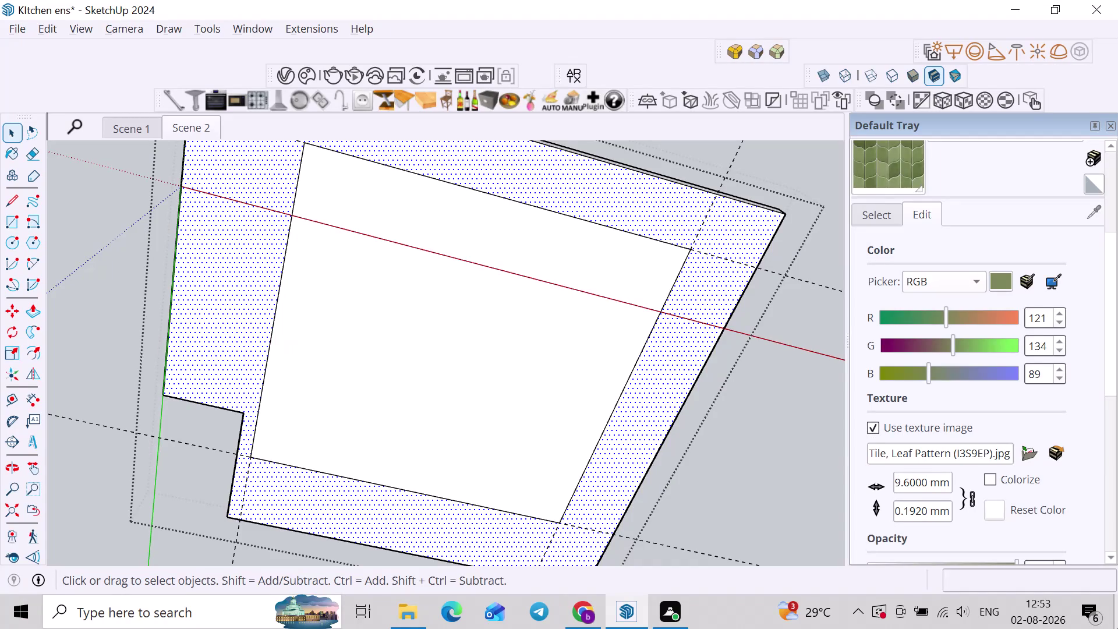
Switch to the saved kitchen view and hide the triangle pendant lamp.
scroll(down, 3)
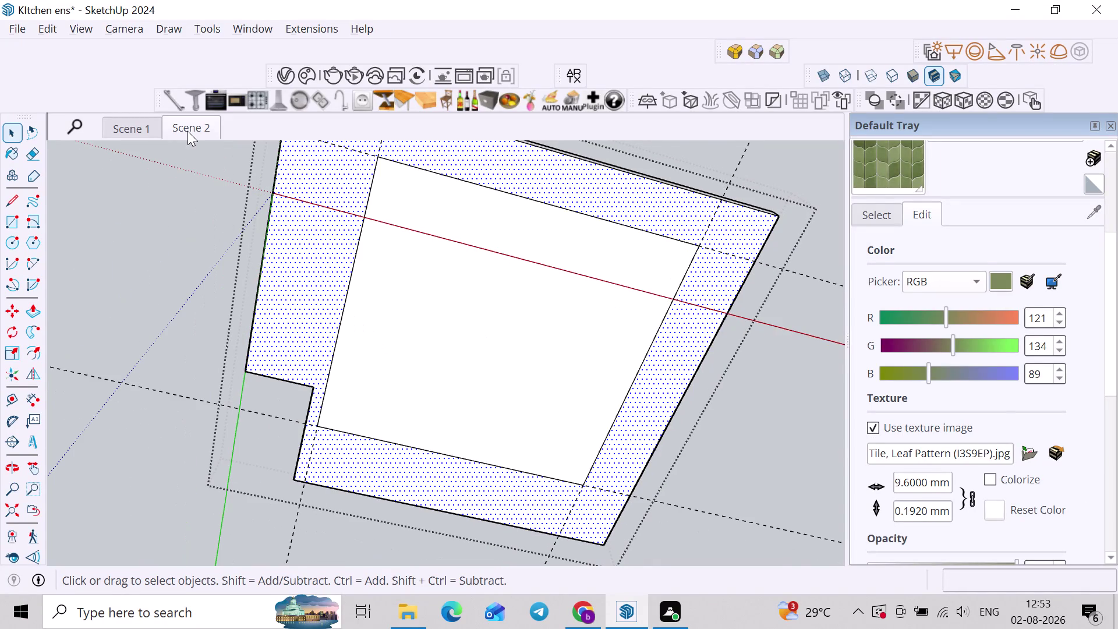
click(188, 131)
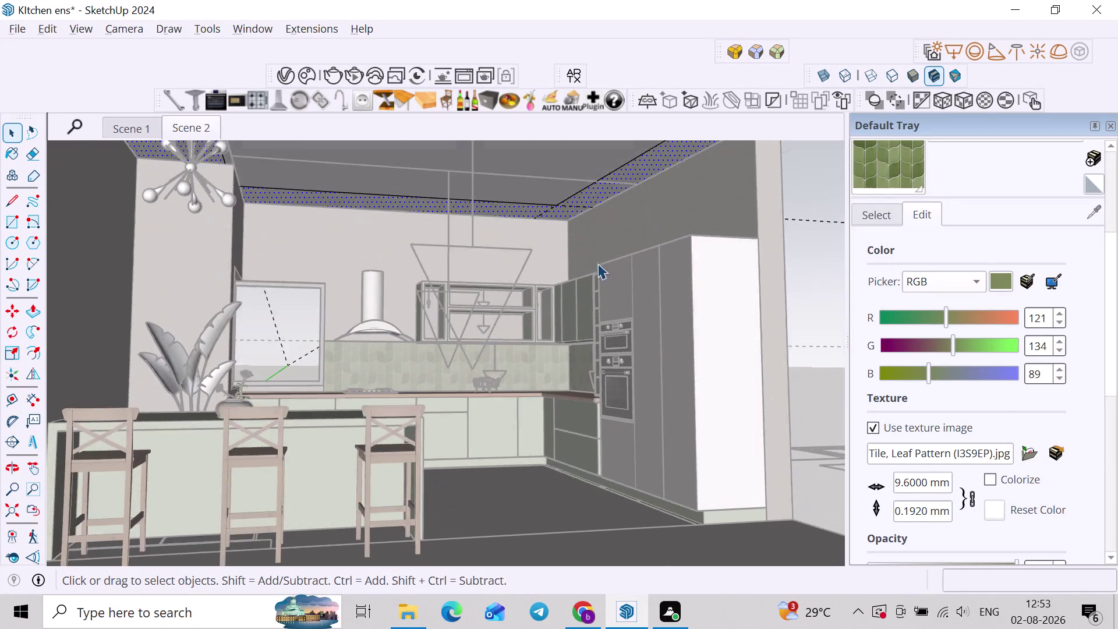
click(815, 350)
scroll(down, 3)
middle_drag(632, 228, 608, 314)
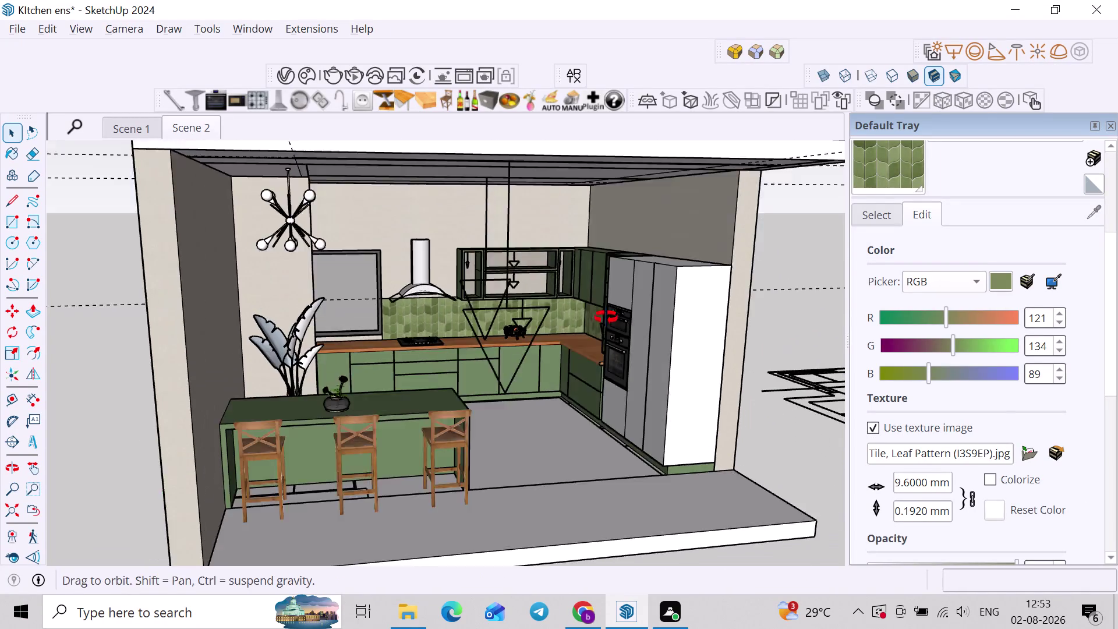
middle_drag(608, 314, 605, 325)
middle_drag(539, 227, 547, 309)
middle_drag(547, 326, 515, 152)
scroll(up, 3)
click(452, 244)
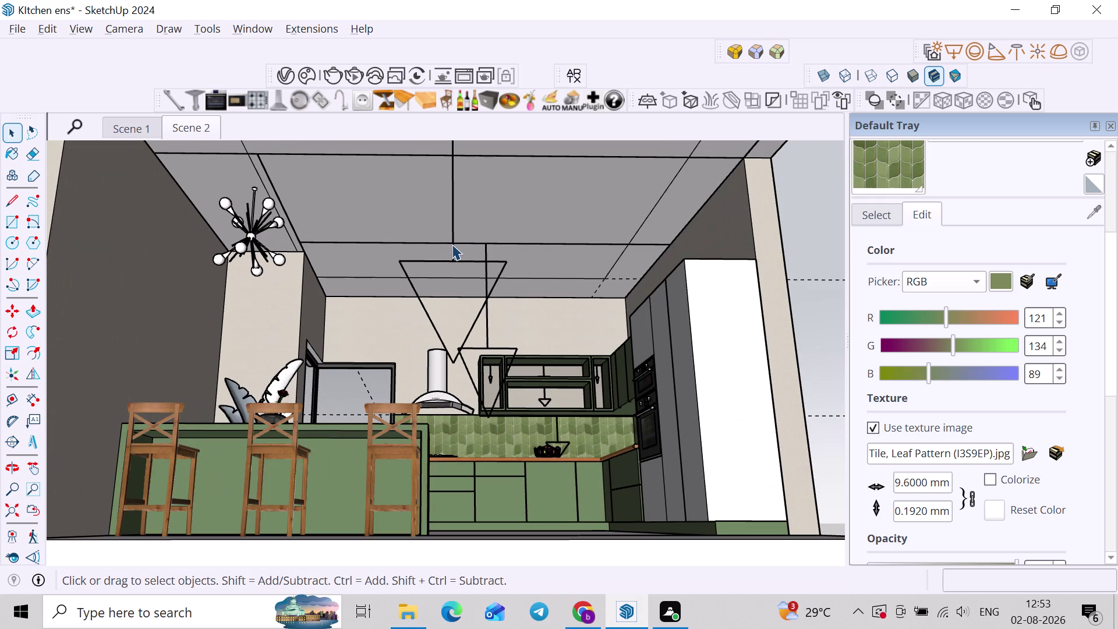
click(487, 348)
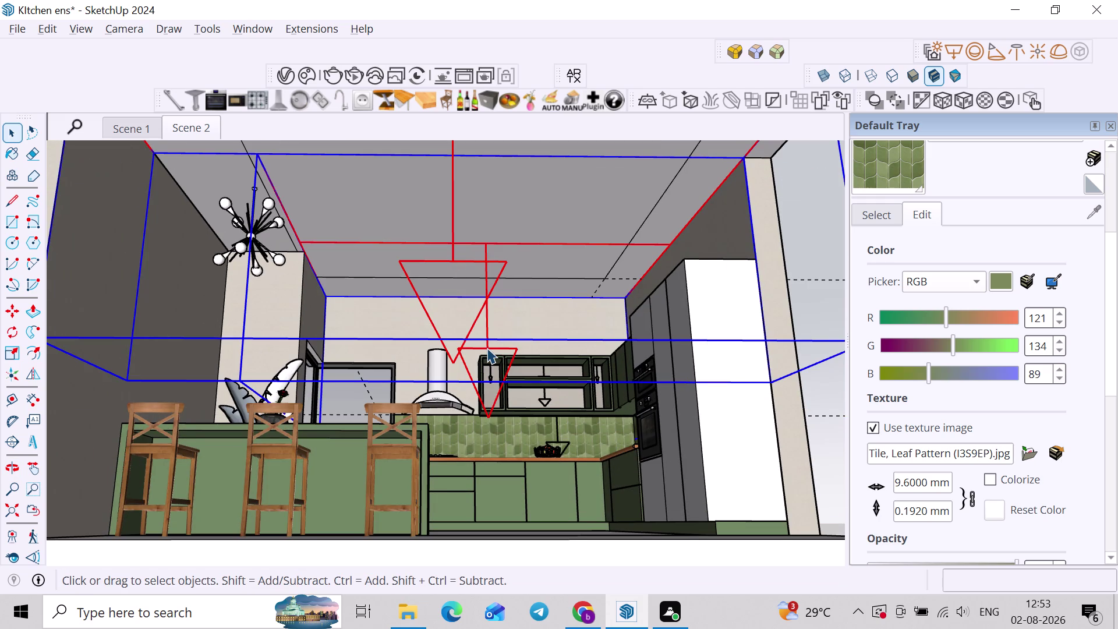
key(h)
Tilt the view up and select the recessed ceiling panel face.
middle_drag(502, 231, 503, 284)
middle_drag(503, 281, 502, 256)
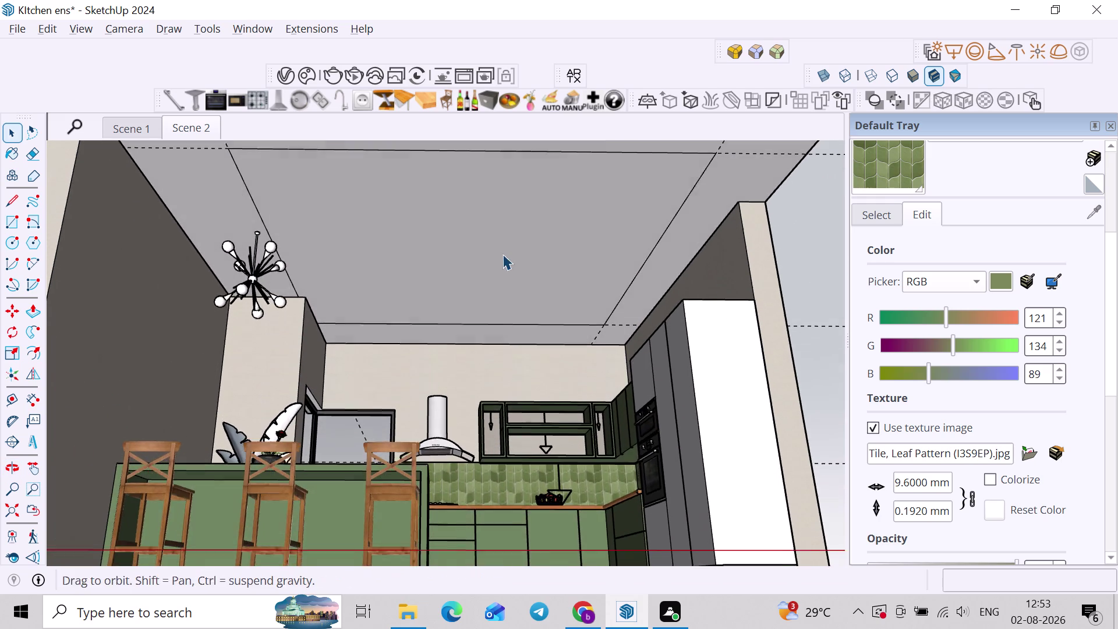
click(502, 249)
middle_drag(498, 253, 505, 315)
double_click(476, 291)
middle_drag(475, 294, 472, 265)
click(462, 264)
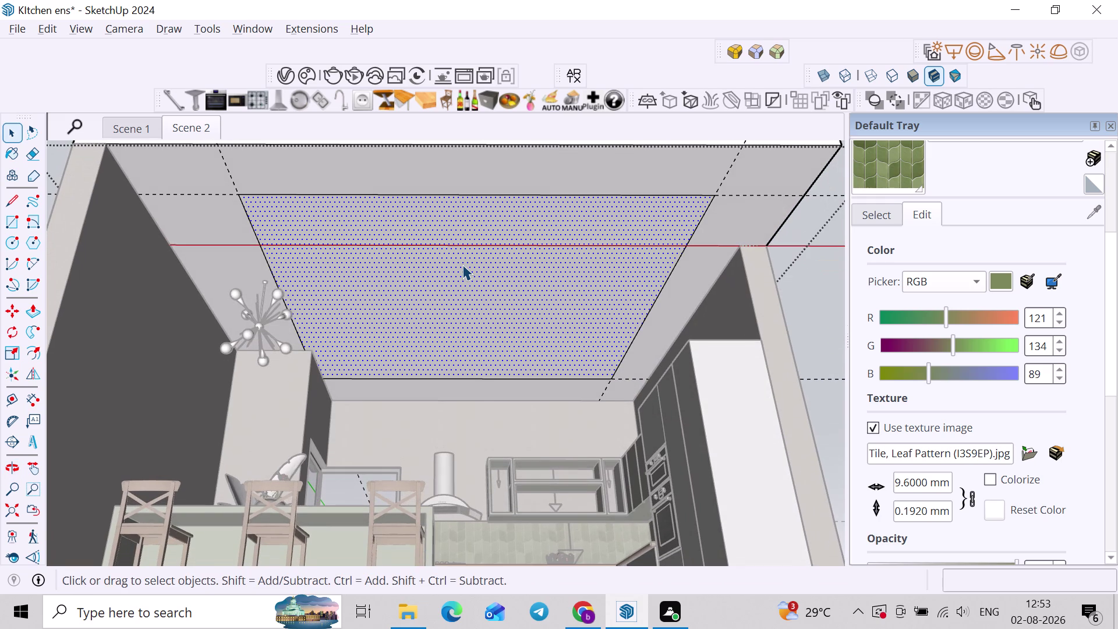
Offset the ceiling panel outline and erase the leftover outer and diagonal edges.
key(f)
click(300, 263)
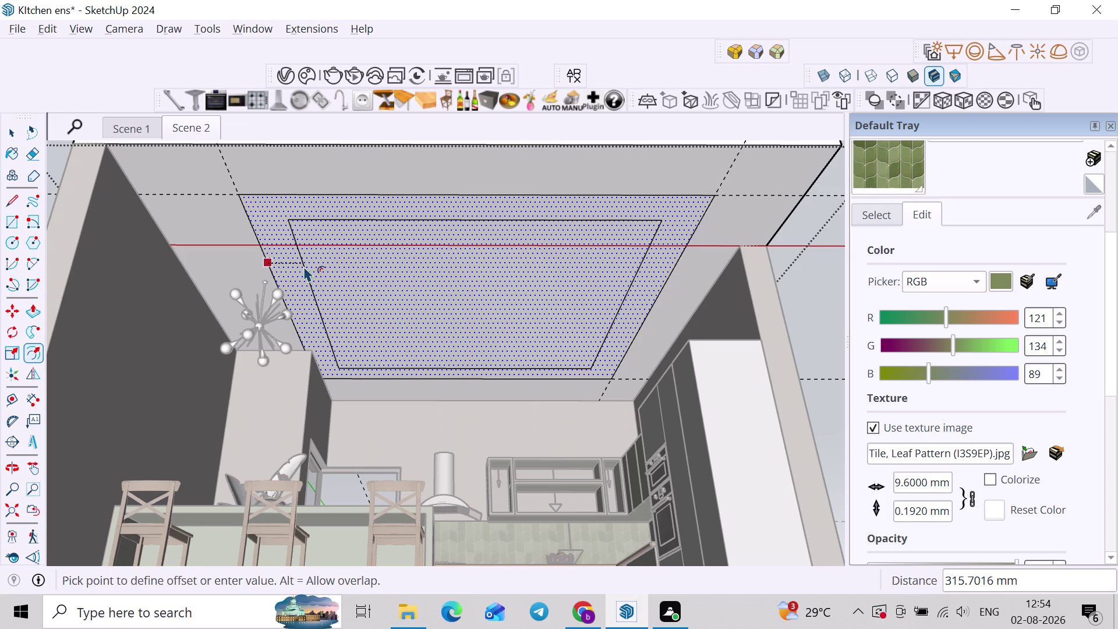
click(304, 266)
key(space)
key(e)
drag(314, 186, 312, 195)
click(248, 215)
click(708, 213)
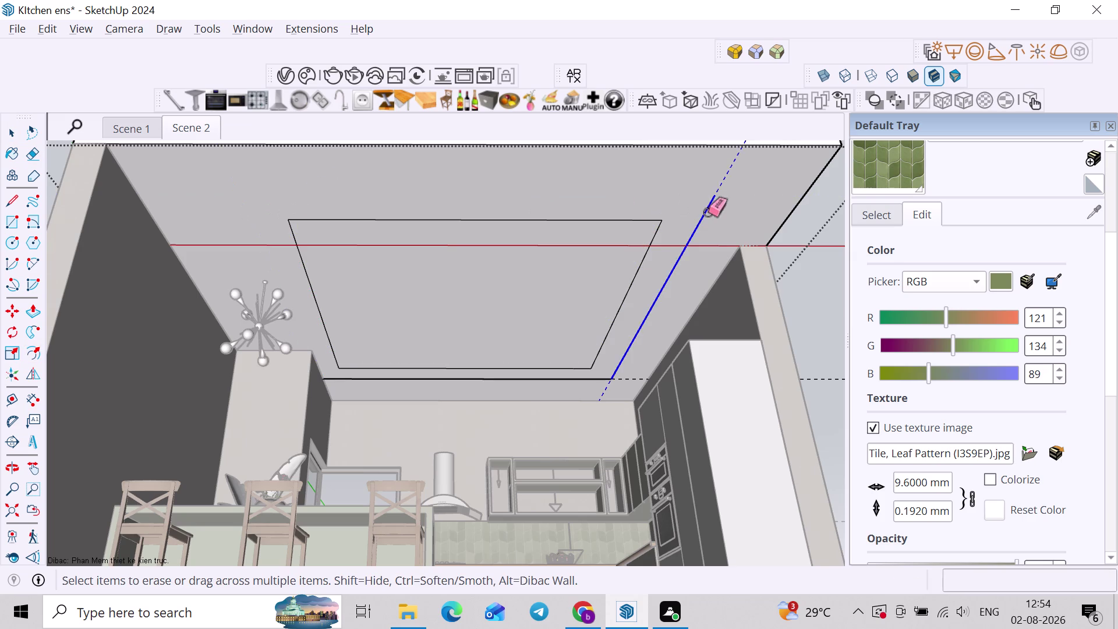
click(612, 379)
key(space)
click(525, 302)
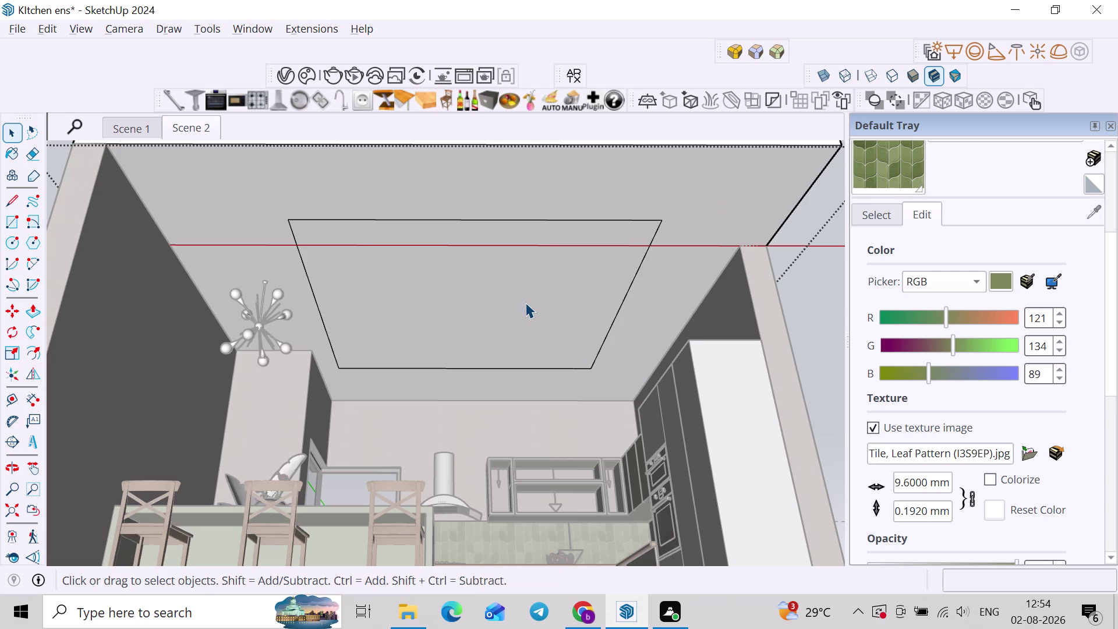
Offset the inner ceiling rectangle 2" inward to form a thin strip.
key(f)
click(487, 220)
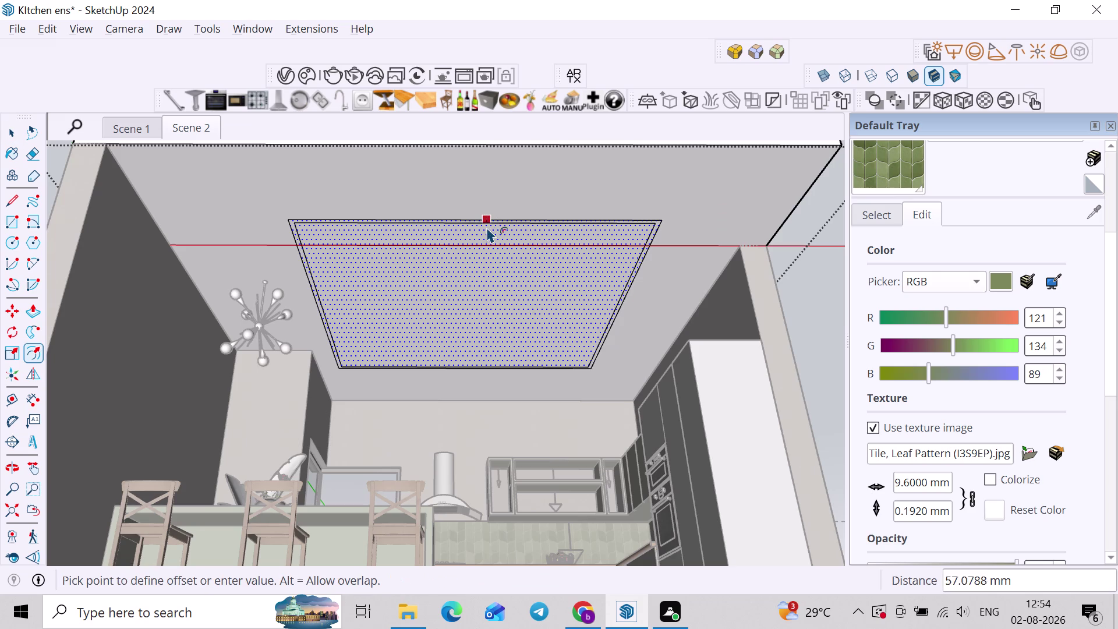
text(2)
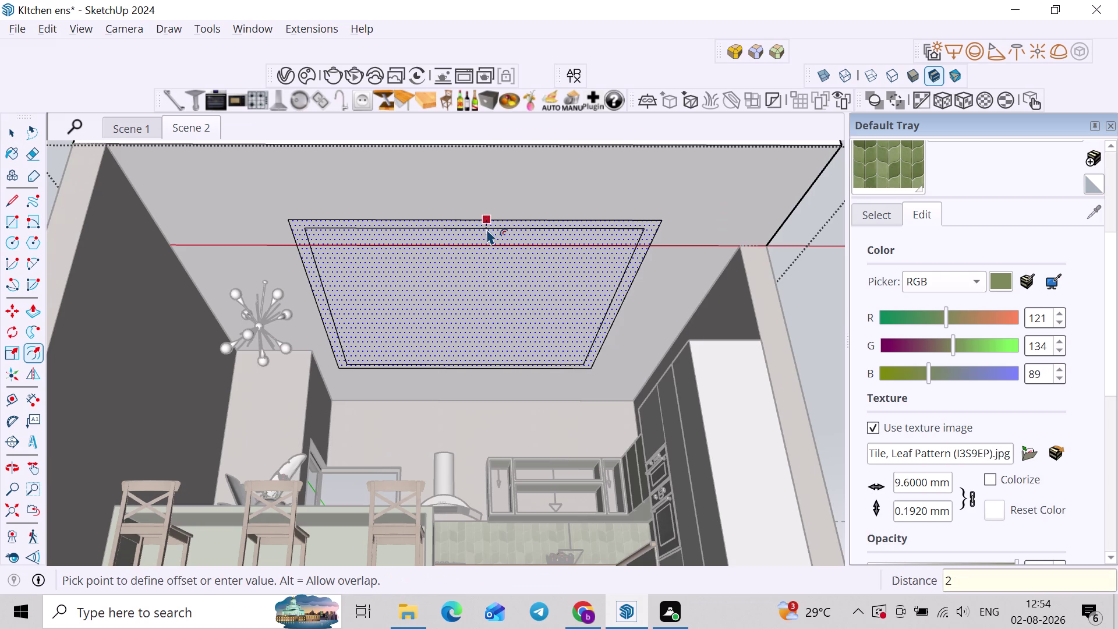
text(")
key(Return)
scroll(up, 3)
key(space)
Push/Pull the thin ceiling strip up by 1".
middle_drag(628, 232, 539, 229)
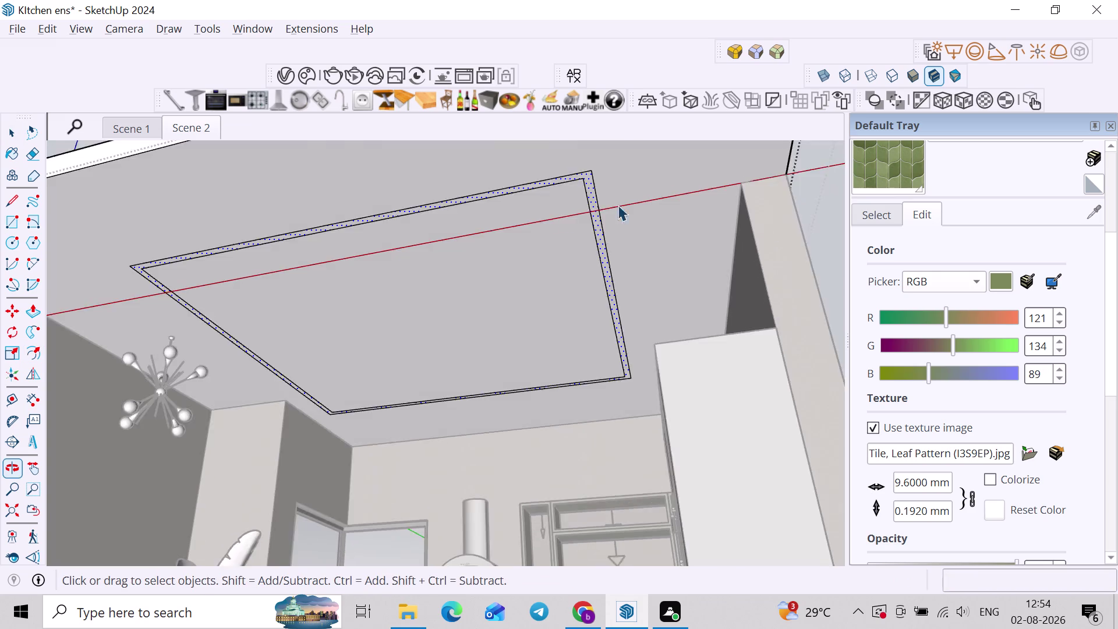
scroll(up, 3)
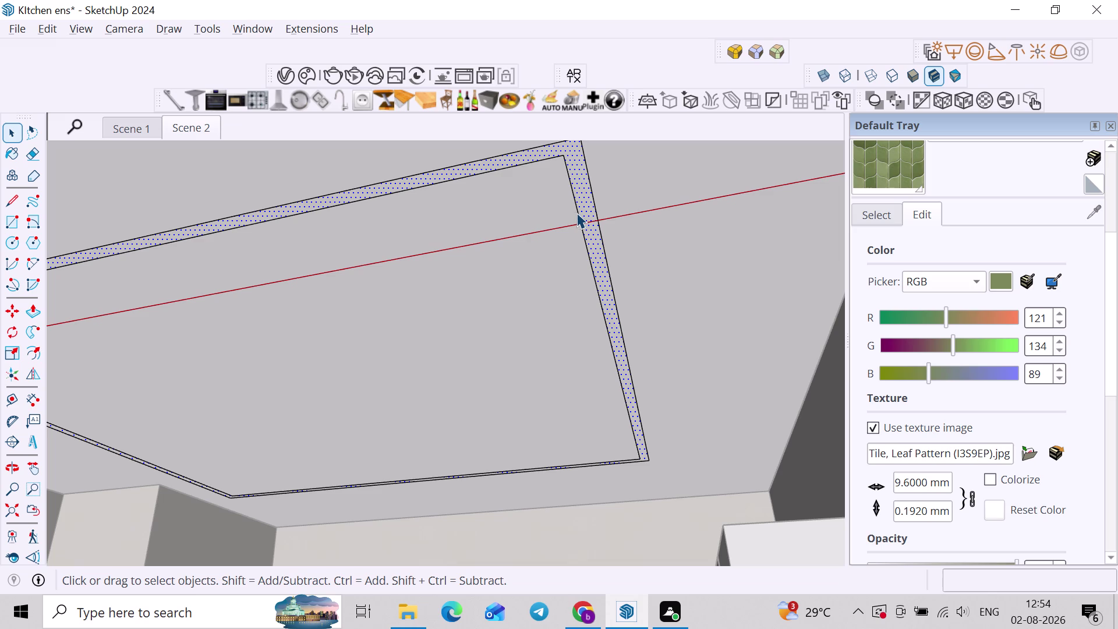
key(p)
click(580, 207)
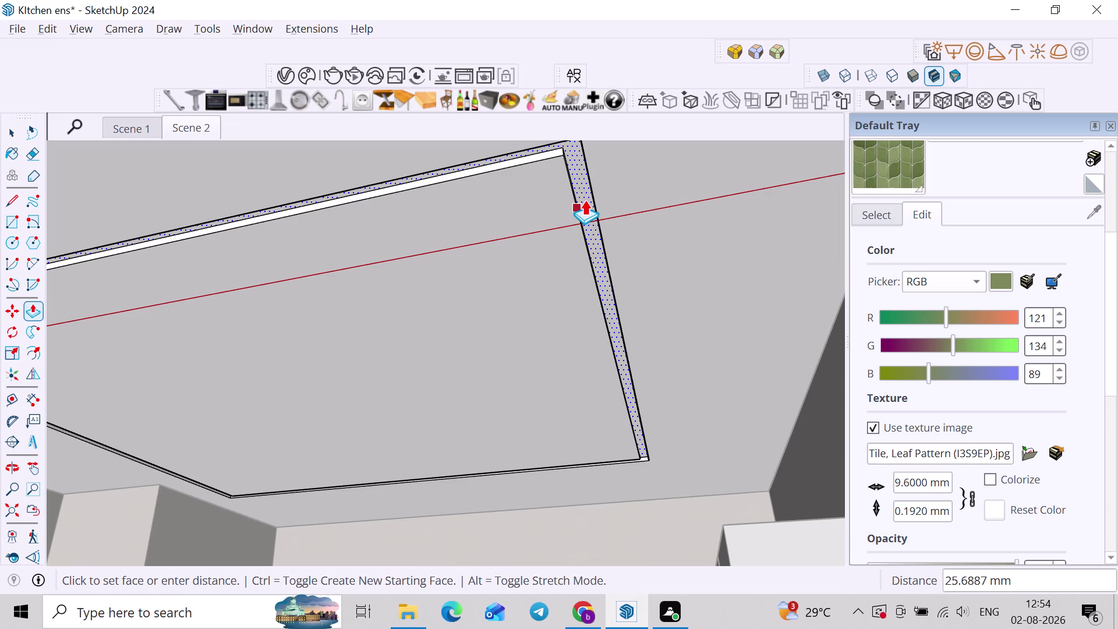
key(1)
key(shift+quotedbl)
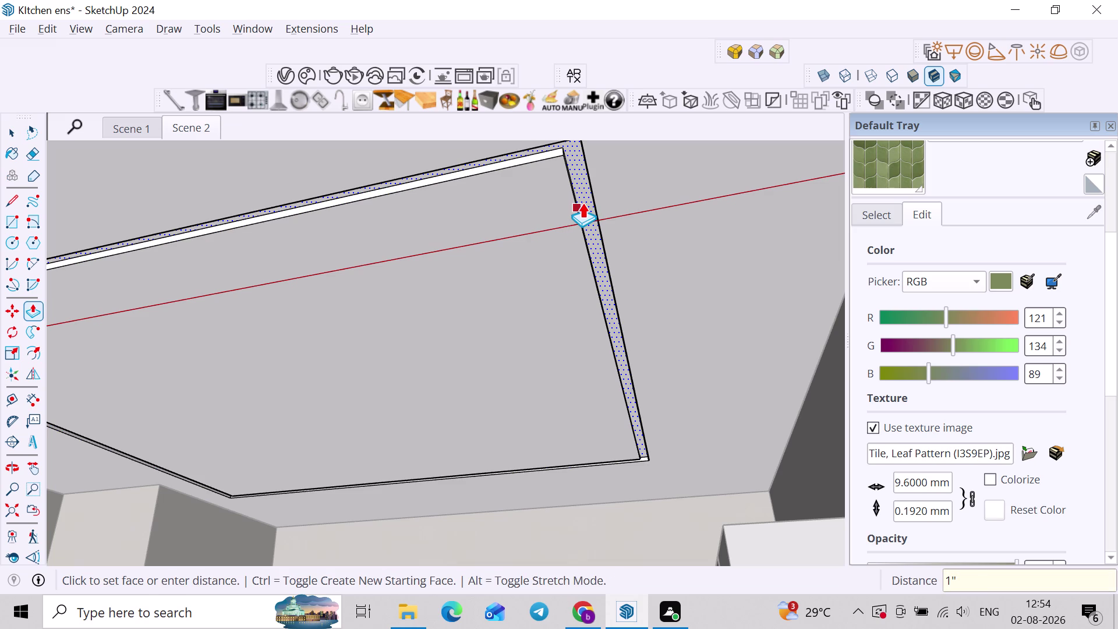
key(Return)
key(space)
Make the raised ceiling strip and its edges a group.
click(583, 204)
double_click(583, 203)
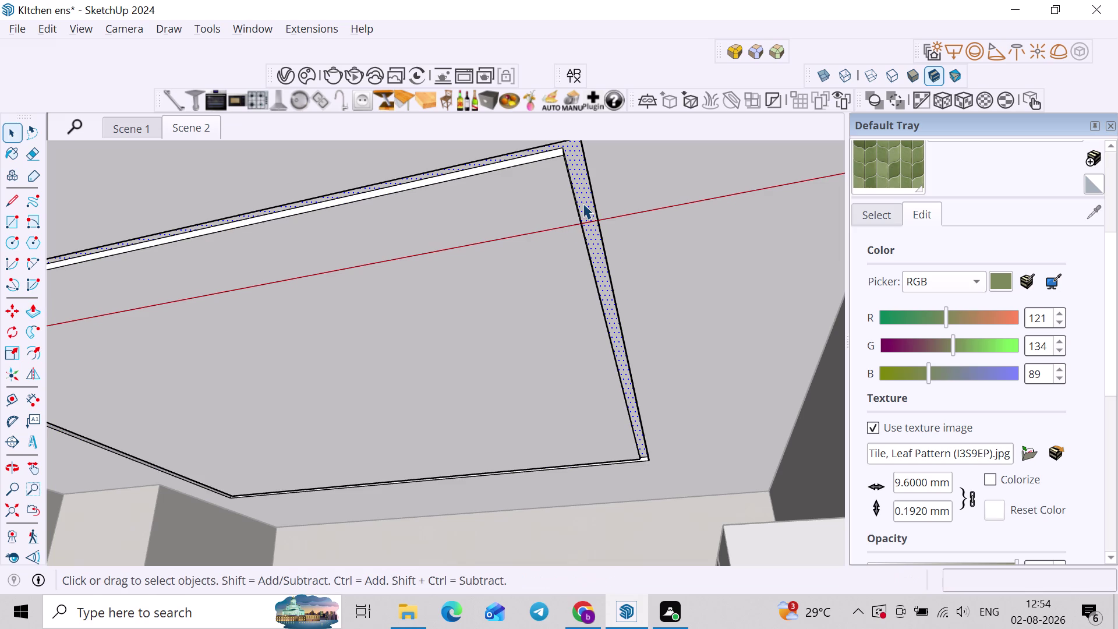
right_click(583, 204)
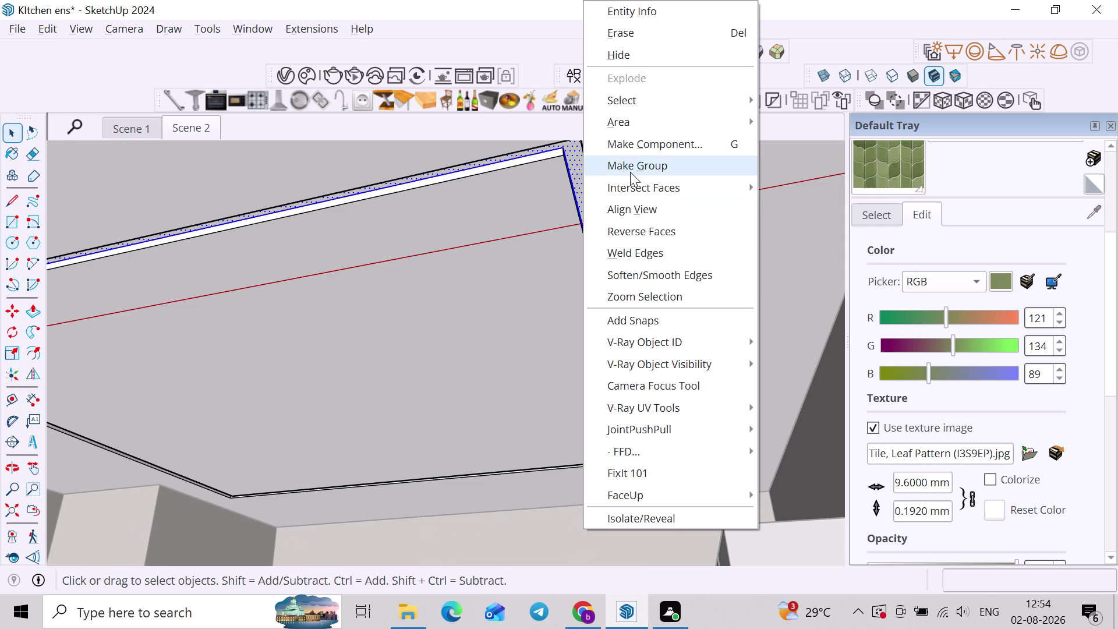
click(631, 171)
Push/Pull the strip face inside the new group, then reselect the group.
double_click(585, 188)
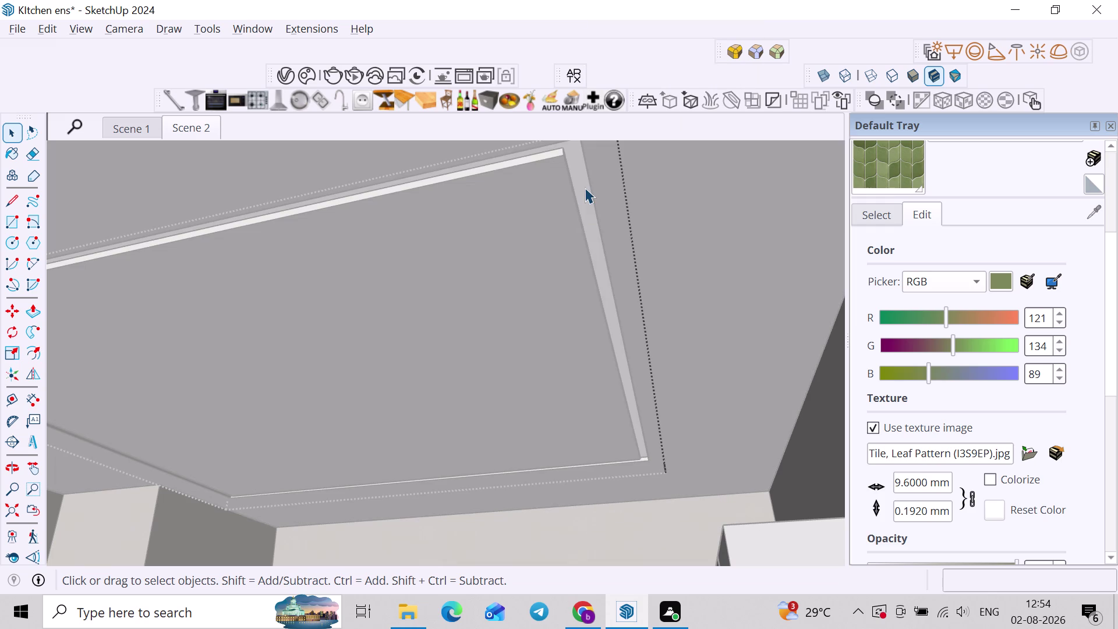
key(p)
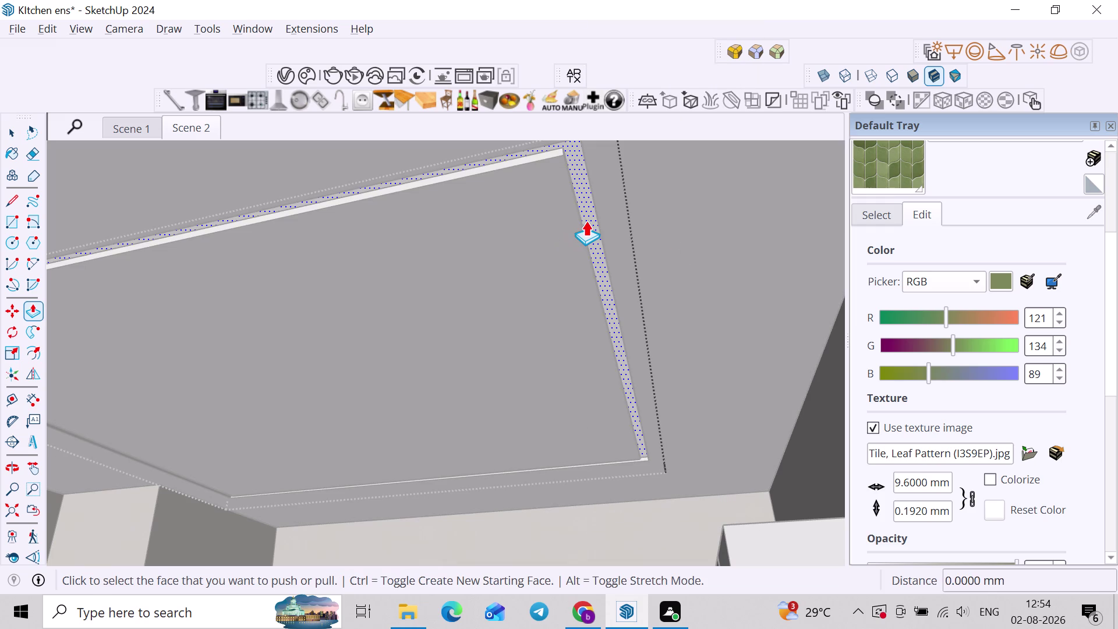
click(586, 221)
click(570, 238)
key(space)
click(658, 221)
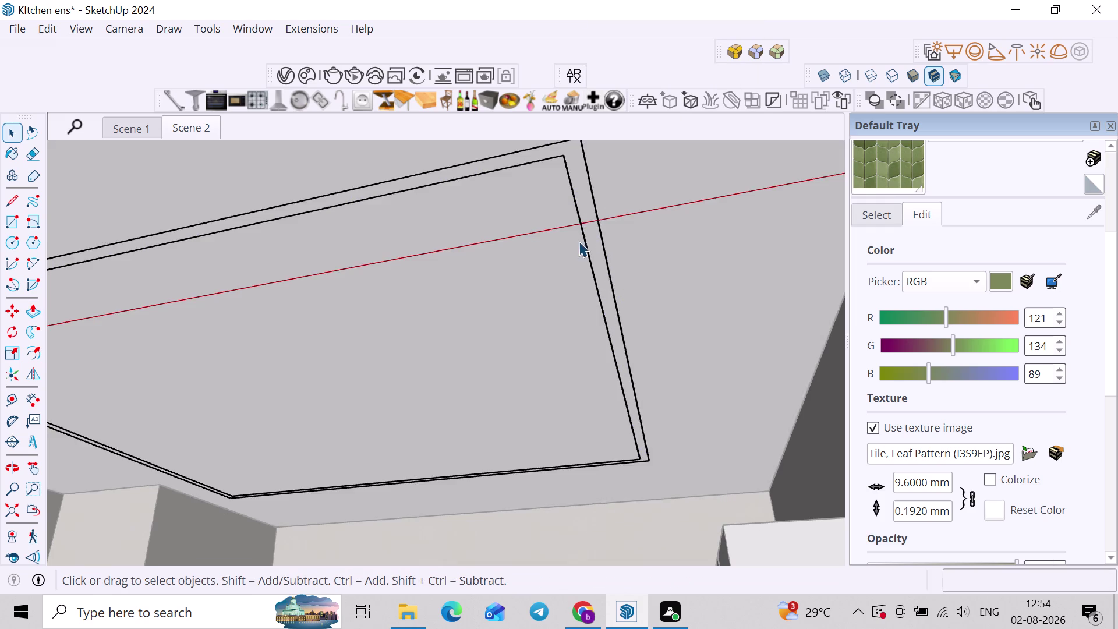
scroll(up, 3)
click(599, 215)
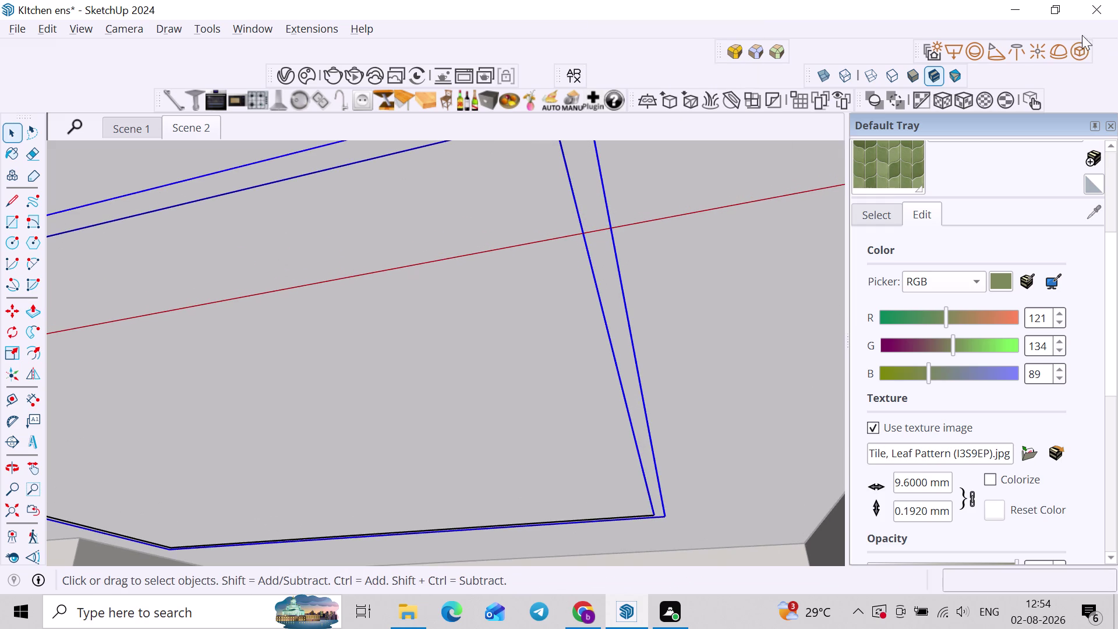
Return to the saved kitchen scene and start a V-Ray render.
click(1074, 46)
click(190, 130)
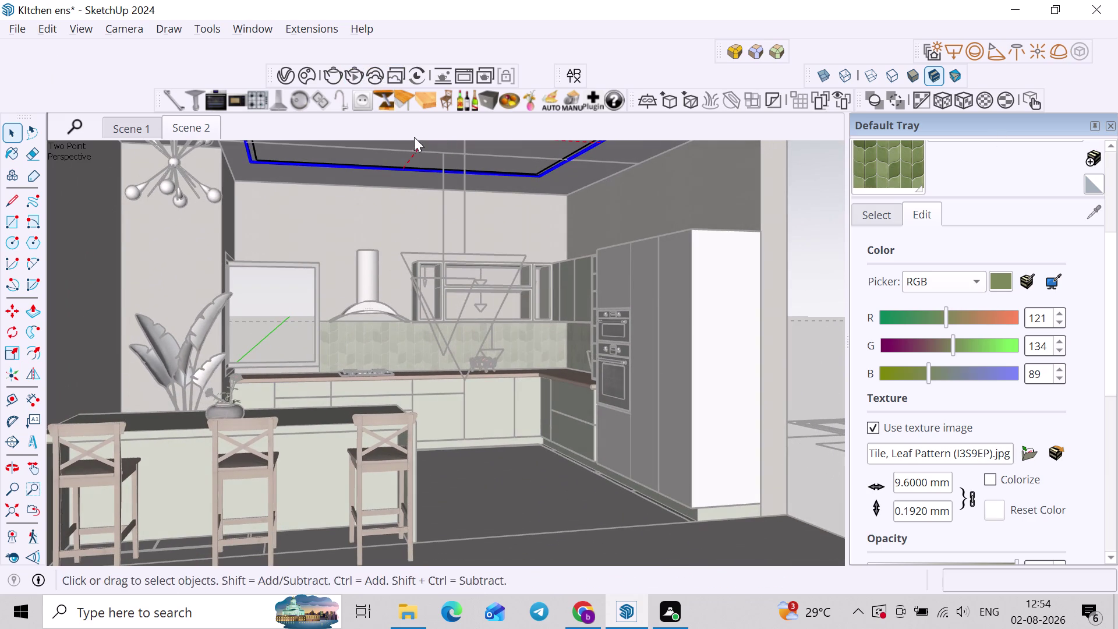
click(354, 80)
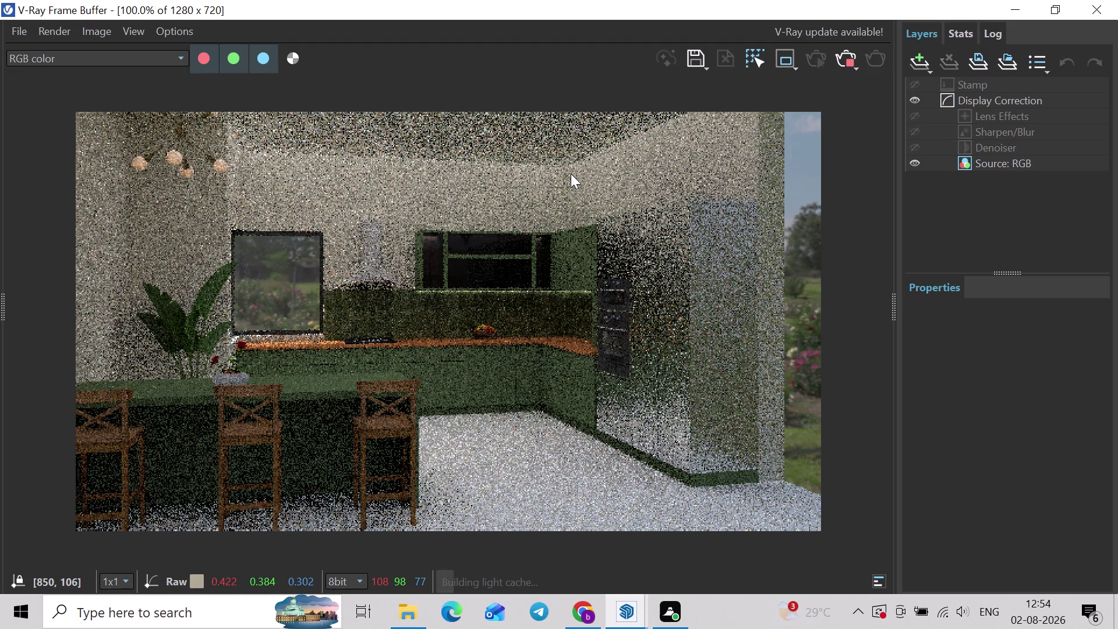
Let the noisy kitchen render finish, then minimize the V-Ray Frame Buffer.
scroll(down, 3)
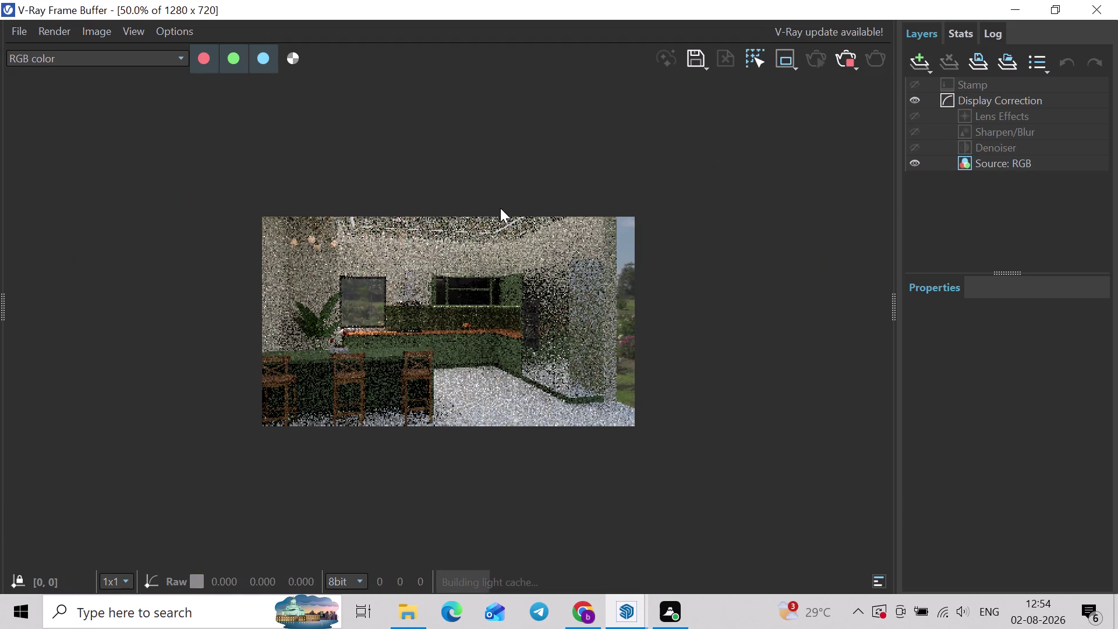
scroll(up, 3)
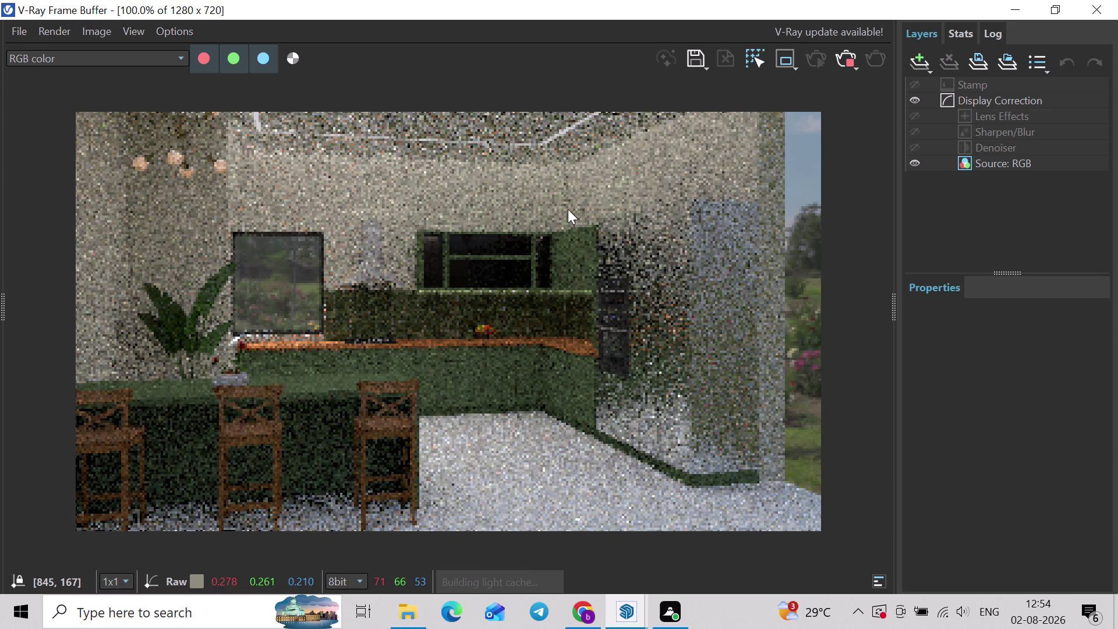
scroll(down, 3)
scroll(up, 3)
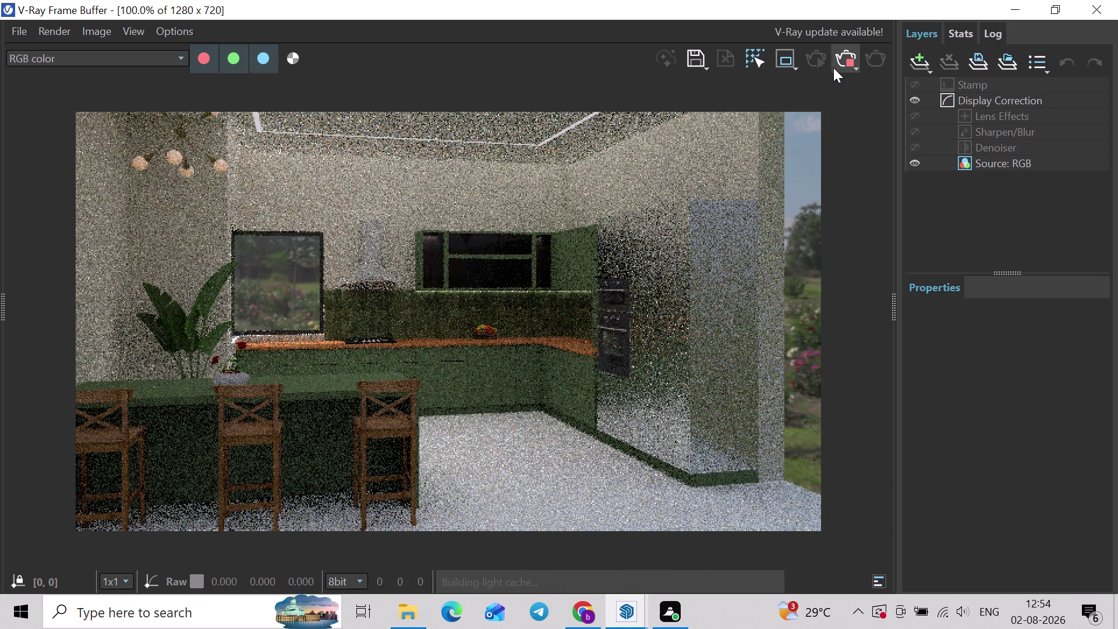
click(849, 57)
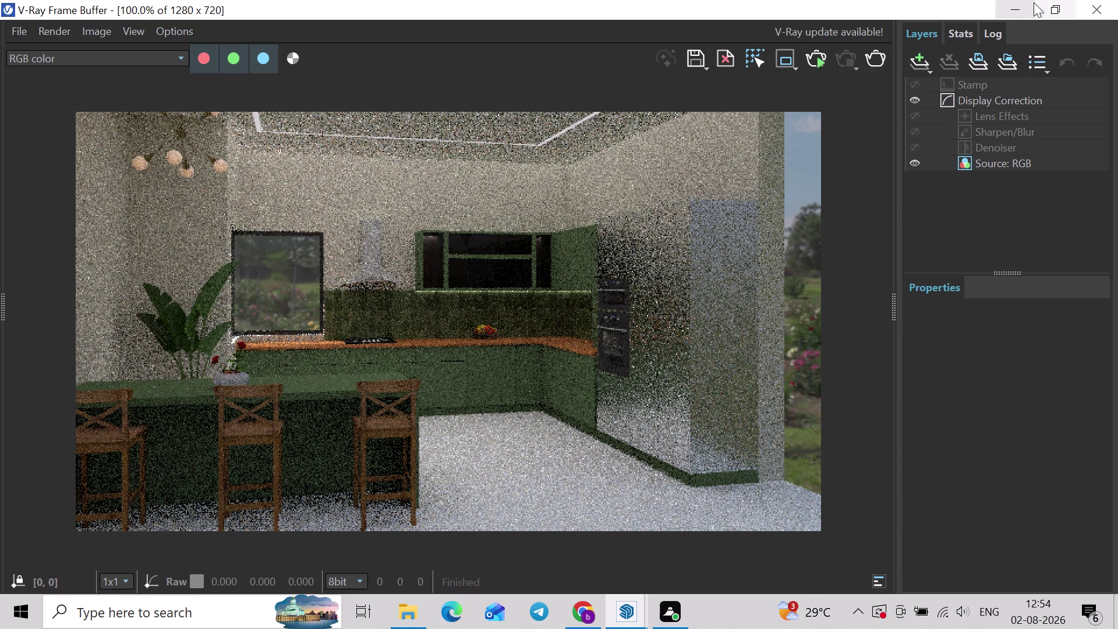
click(1032, 4)
click(824, 268)
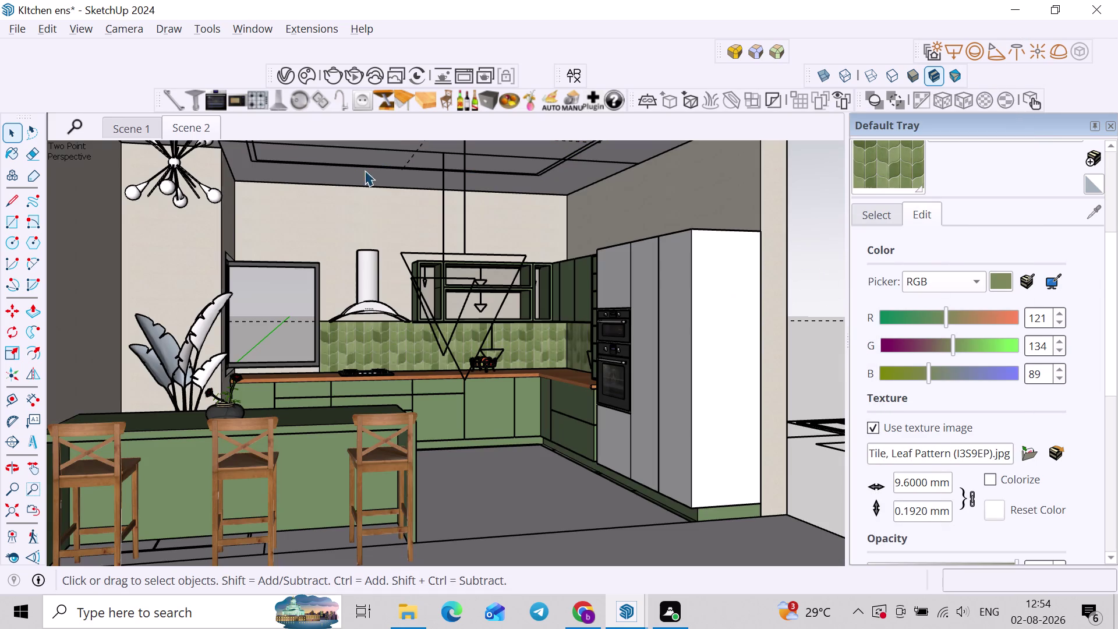
Open Chaos Cosmos, reposition its window and clear the old plant search.
click(298, 73)
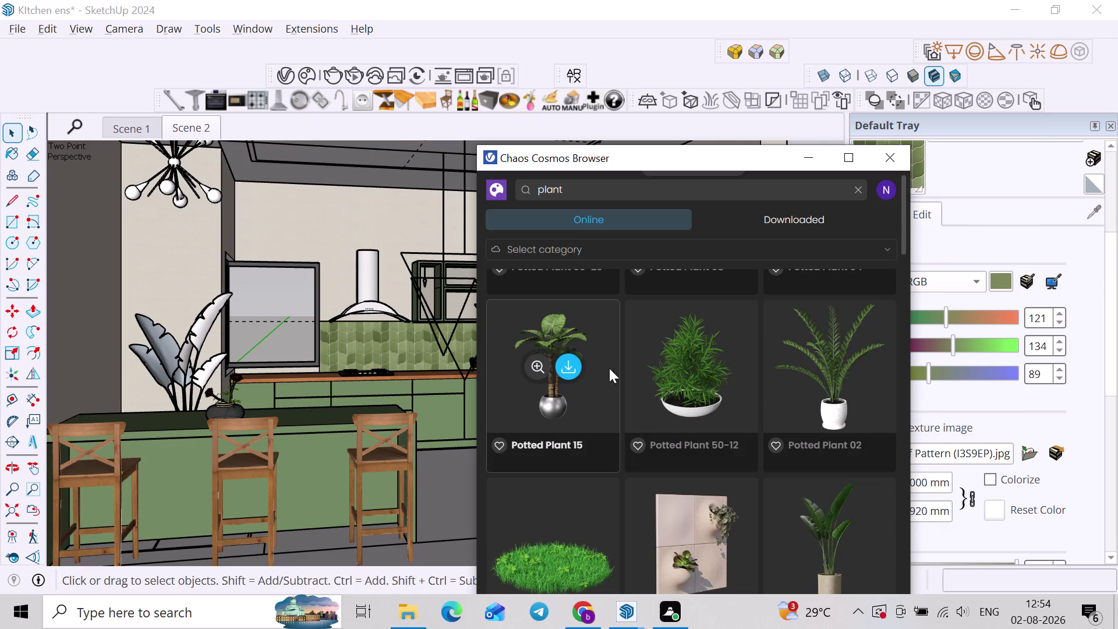
scroll(down, 3)
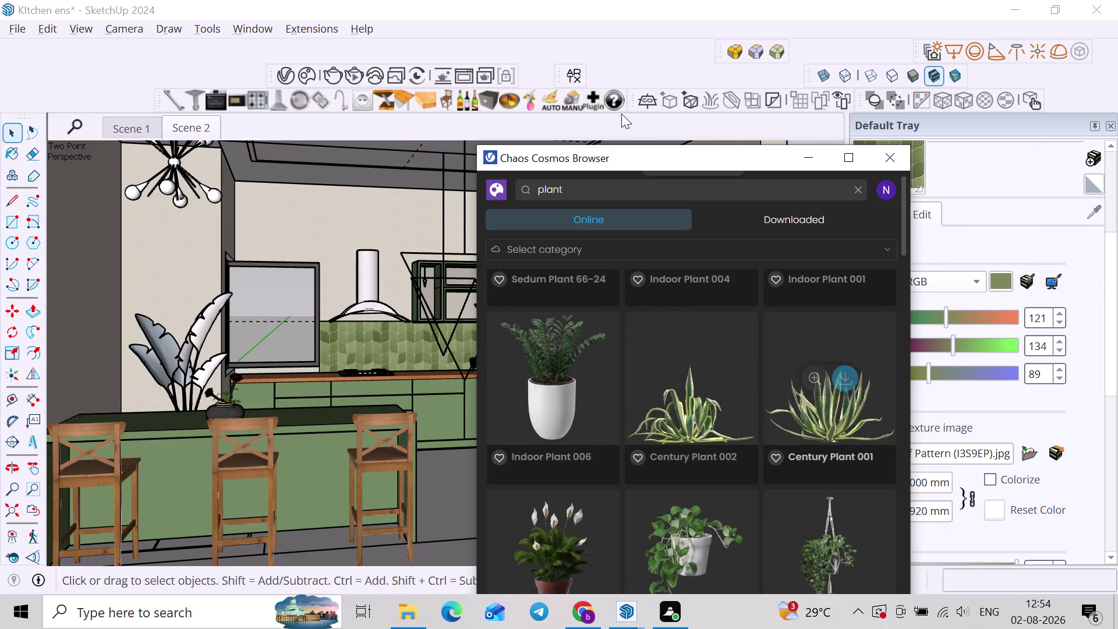
drag(631, 157, 657, 131)
double_click(612, 175)
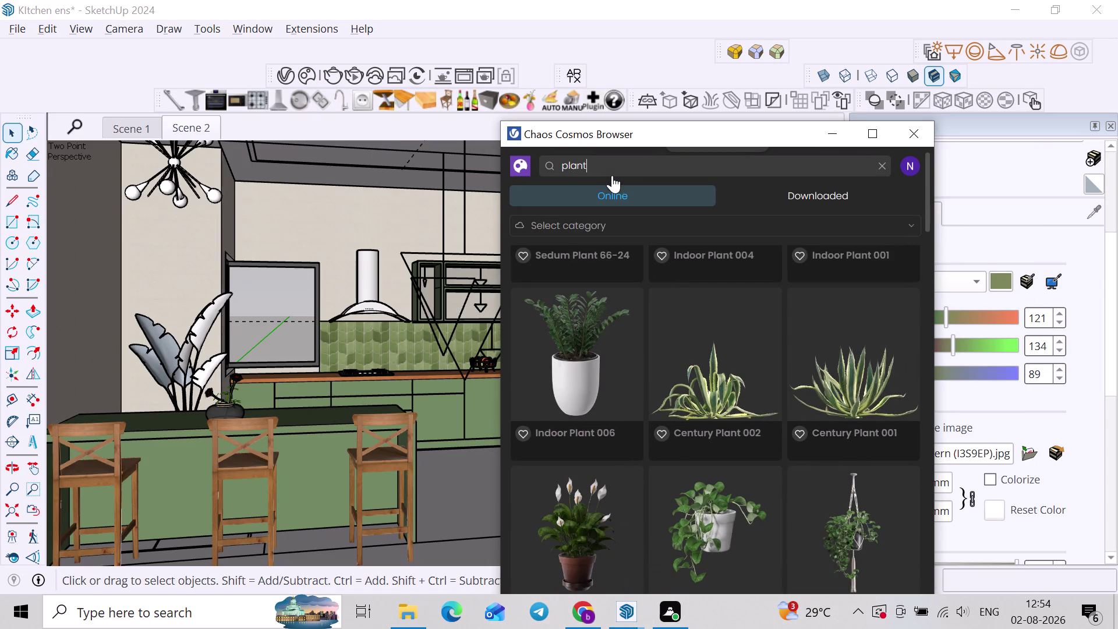
Browse to 3D Models > Accessories > Tableware & food.
click(595, 218)
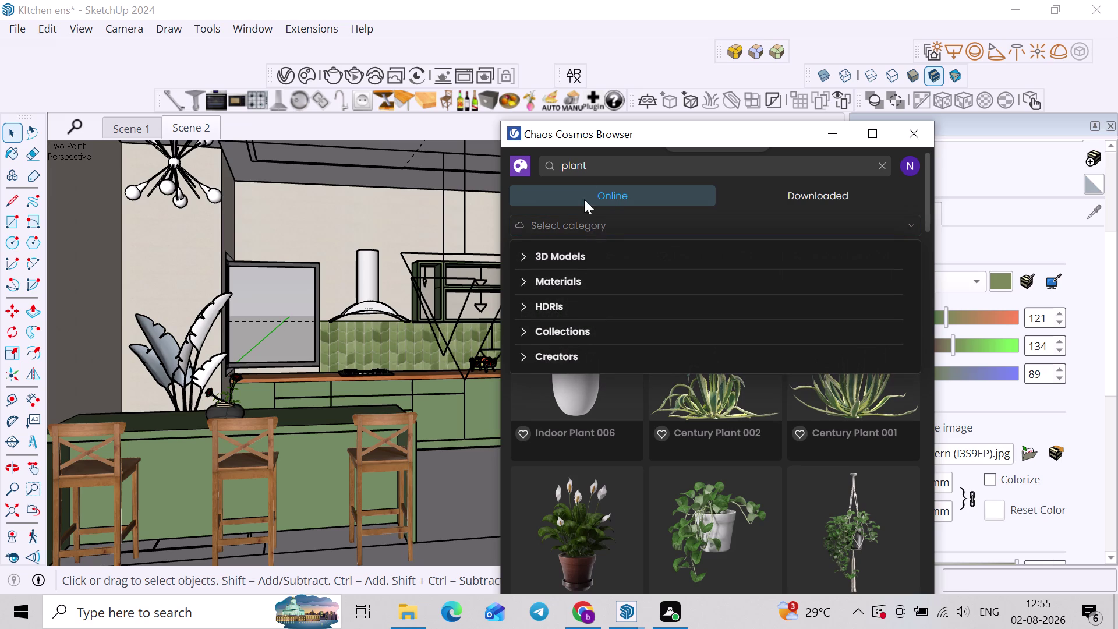
click(567, 261)
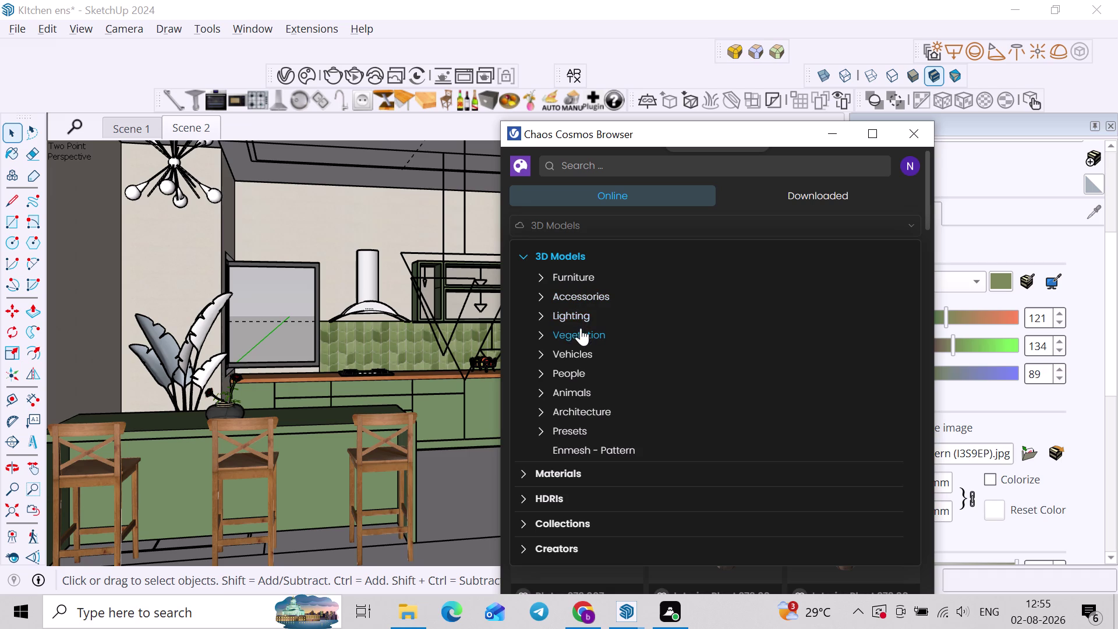
click(579, 306)
click(580, 303)
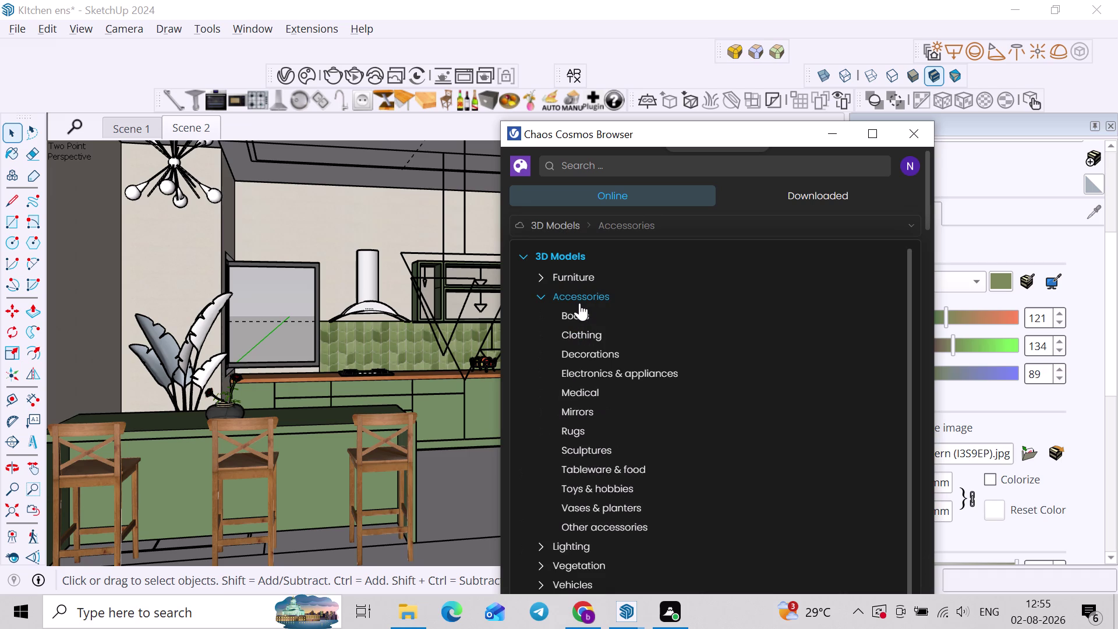
scroll(down, 3)
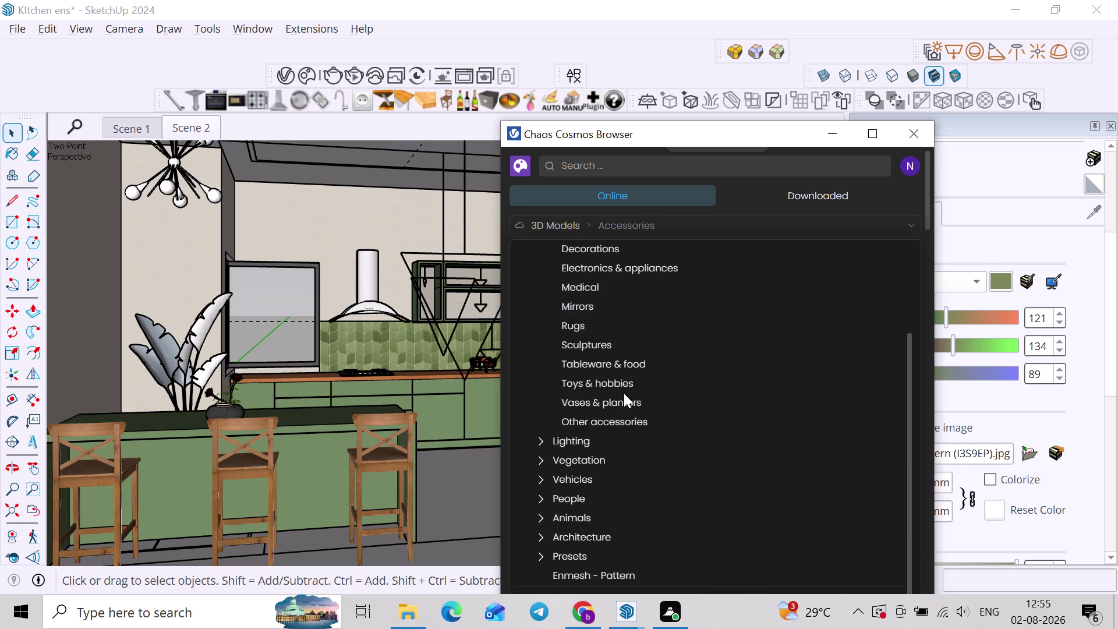
click(634, 368)
Scroll the Tableware & food models and download Cooker 143 035.
scroll(down, 3)
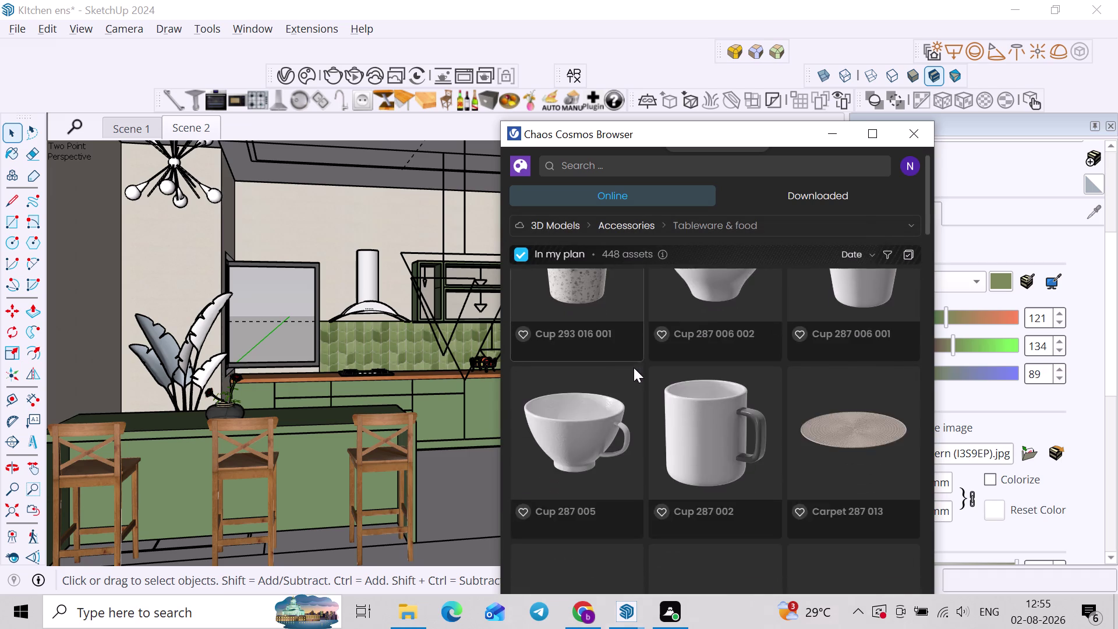
scroll(down, 3)
scroll(down, 3)
drag(756, 136, 806, 38)
scroll(down, 3)
scroll(down, 3)
scroll(up, 3)
scroll(up, 3)
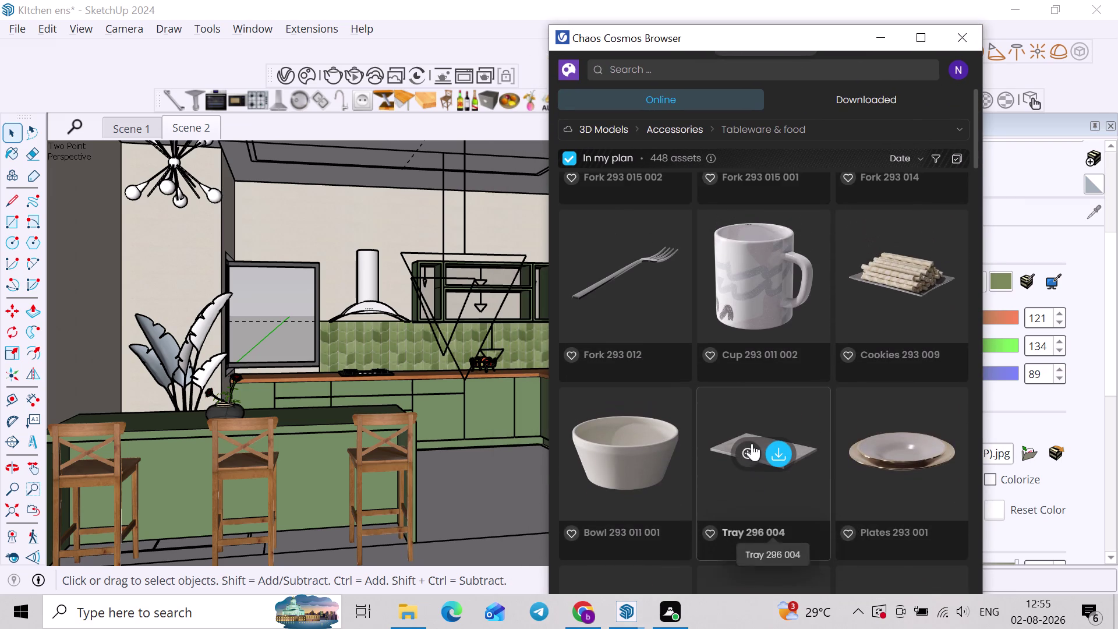
scroll(down, 3)
scroll(down, 3)
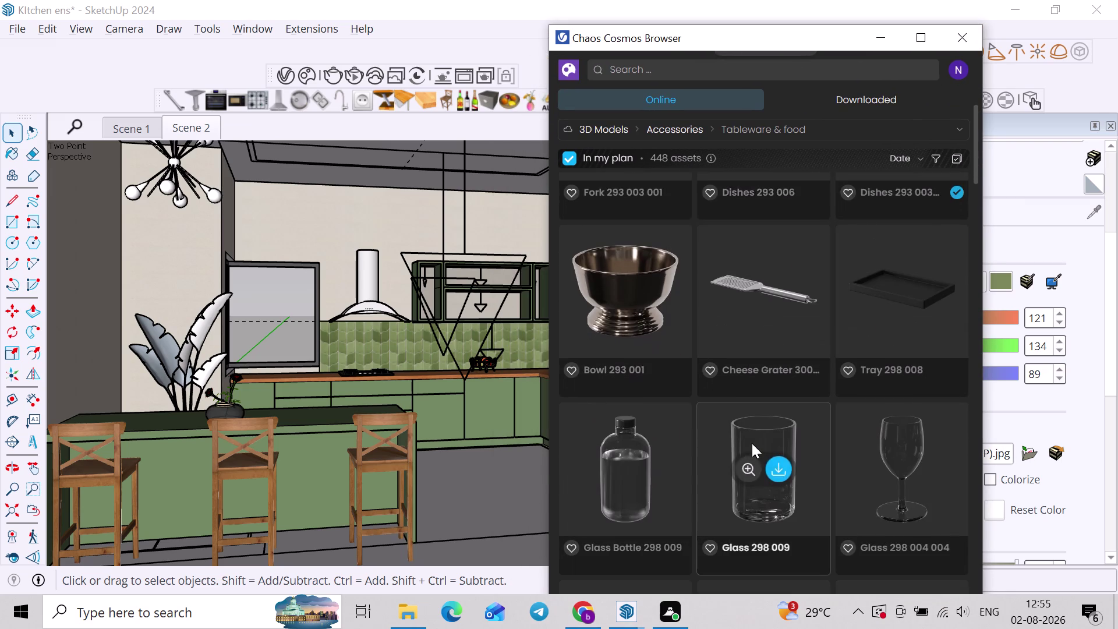
scroll(down, 3)
scroll(down, 3)
scroll(down, 3)
scroll(down, 3)
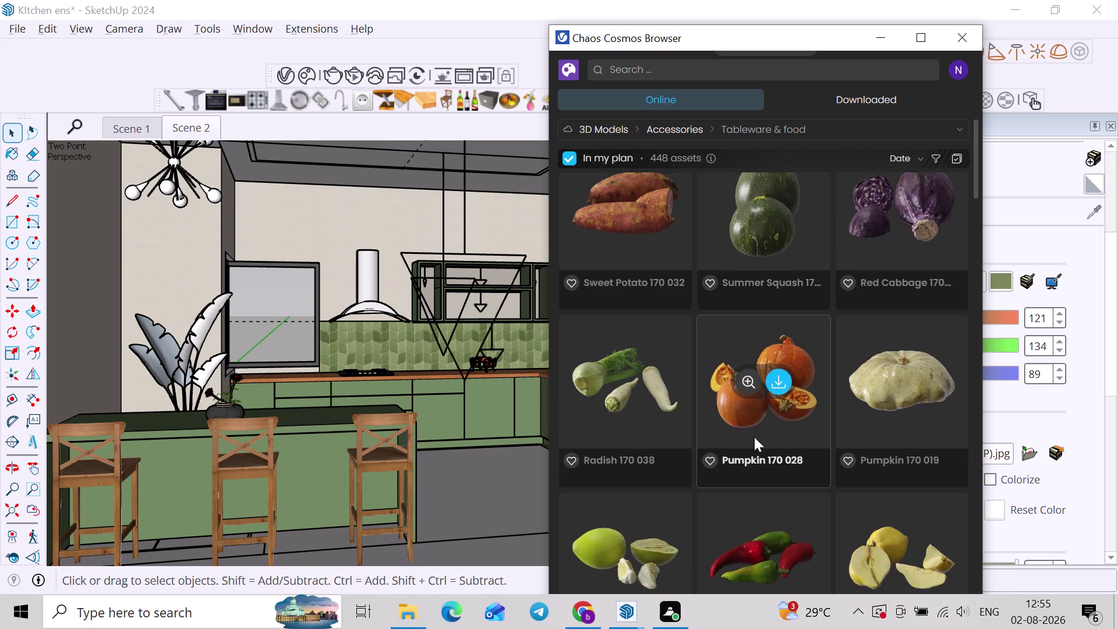
scroll(down, 3)
scroll(down, 3)
scroll(down, 3)
scroll(down, 3)
scroll(down, 3)
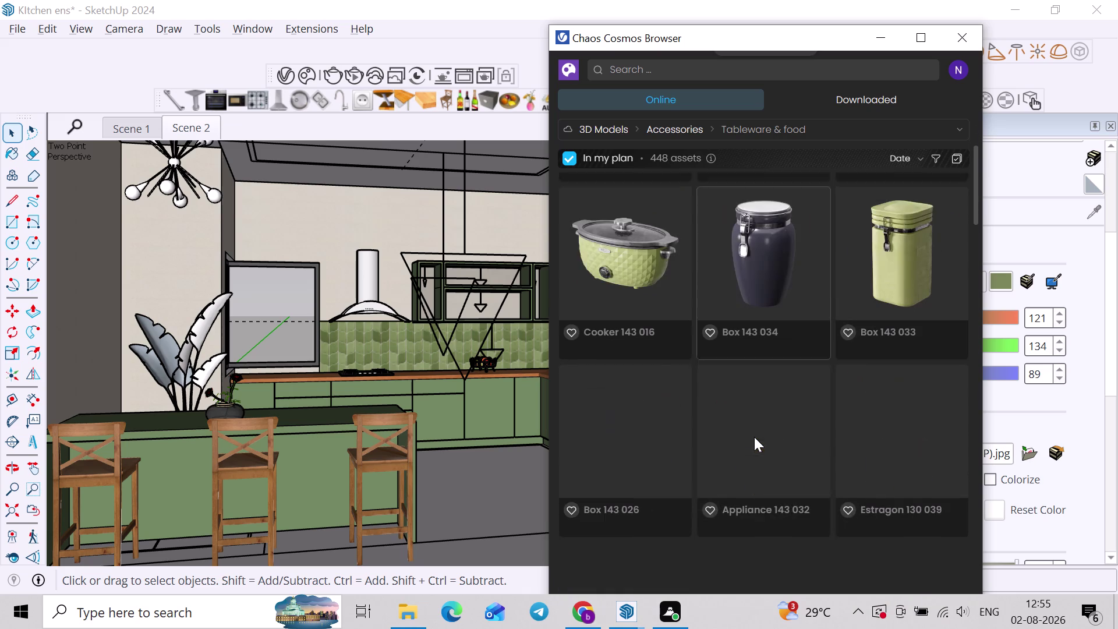
scroll(down, 3)
scroll(up, 3)
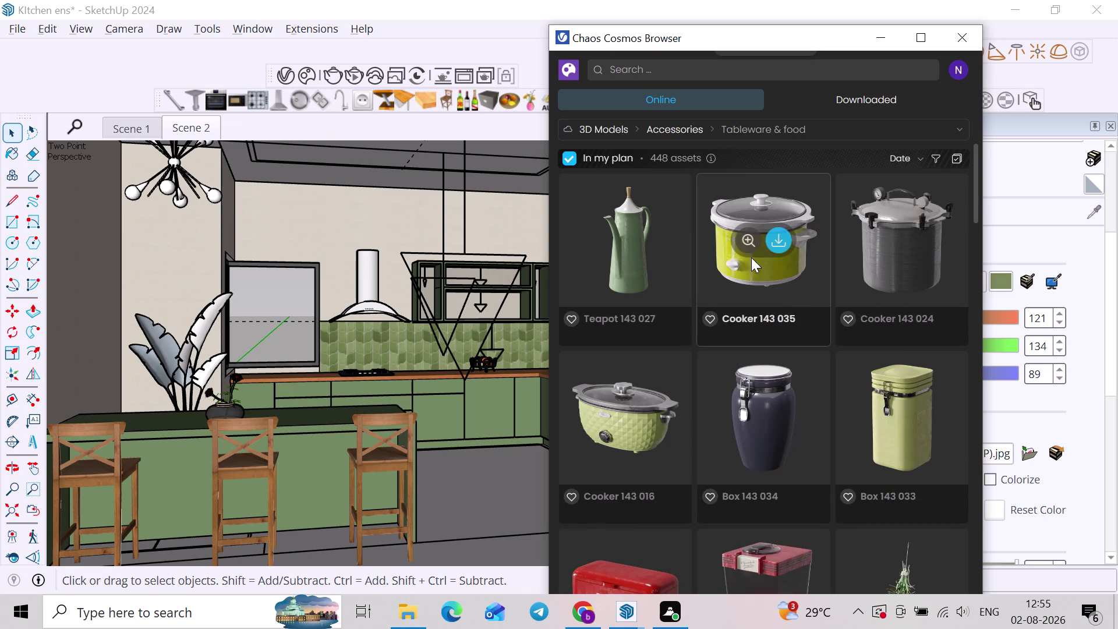
click(780, 240)
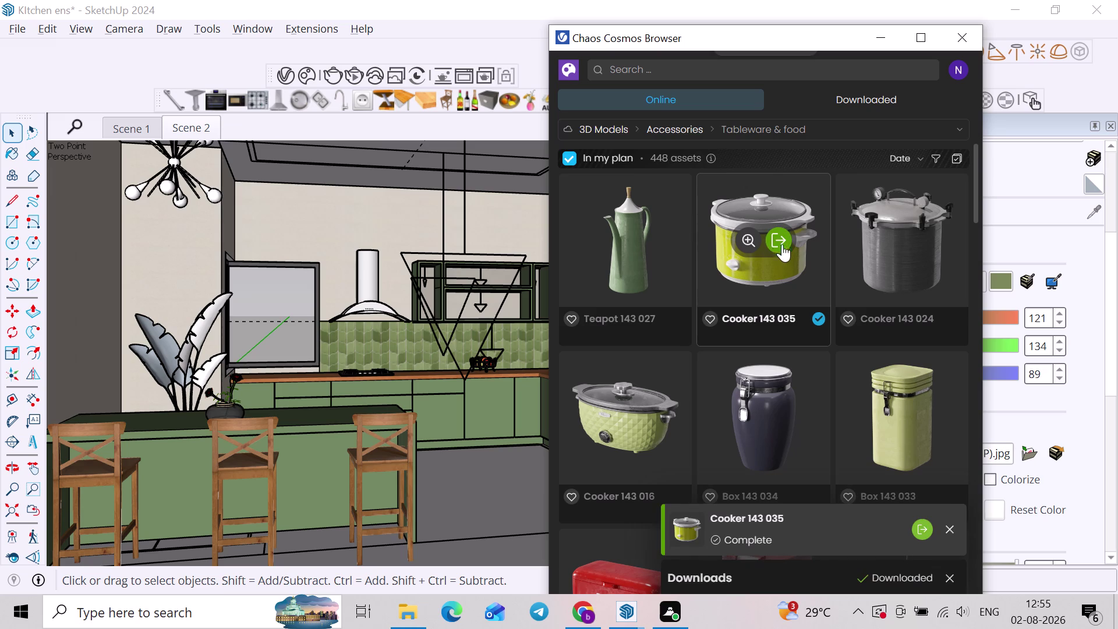
Import the Cooker 143 035 pot and set it on the stovetop.
click(776, 235)
scroll(up, 3)
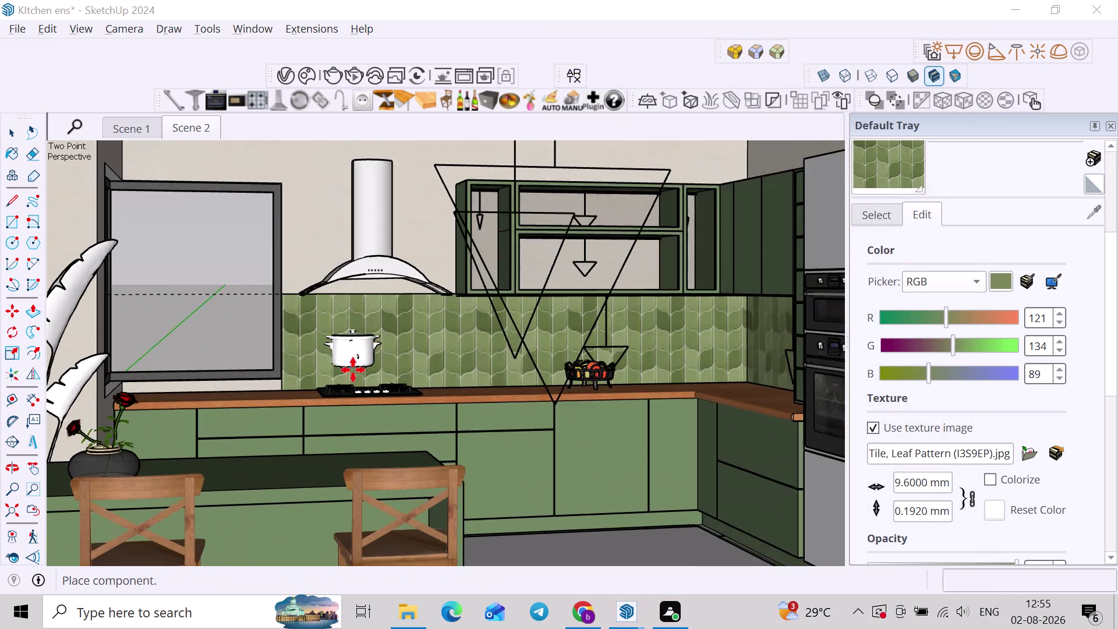
scroll(up, 3)
middle_drag(353, 377, 294, 411)
scroll(up, 3)
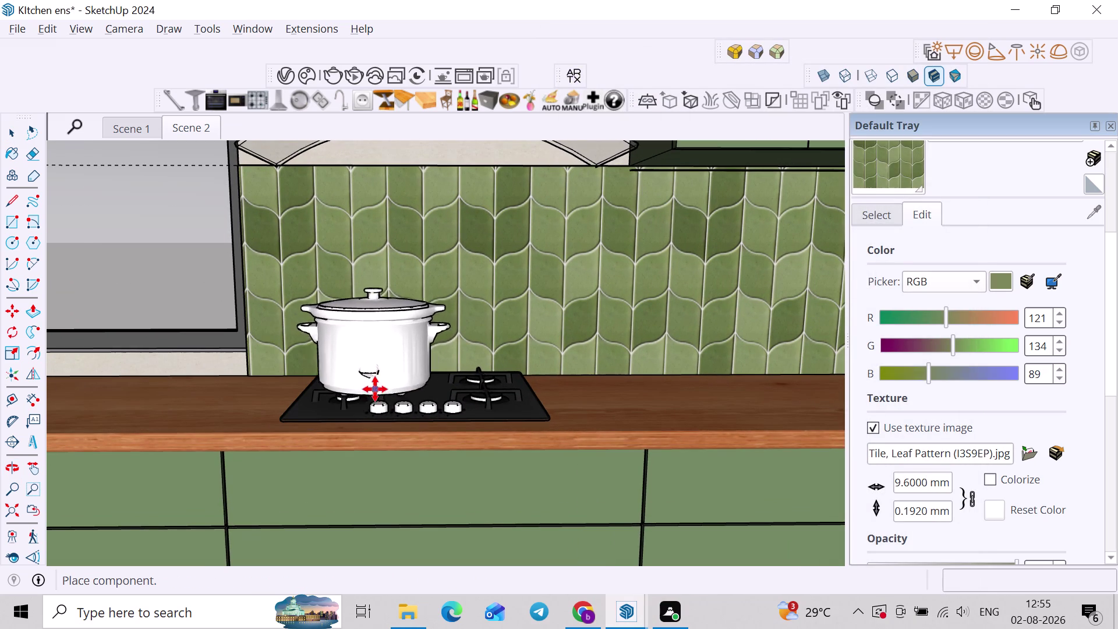
click(347, 387)
key(space)
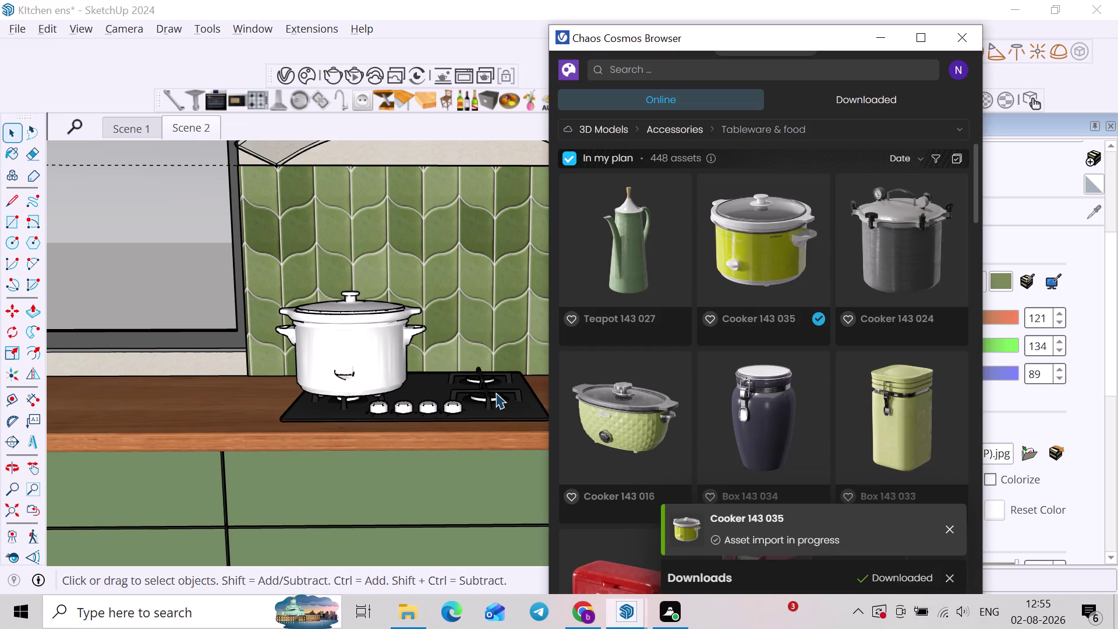
Scroll the Cosmos models and download the Kitchen Props 155 004 set.
scroll(down, 3)
scroll(down, 3)
scroll(down, 3)
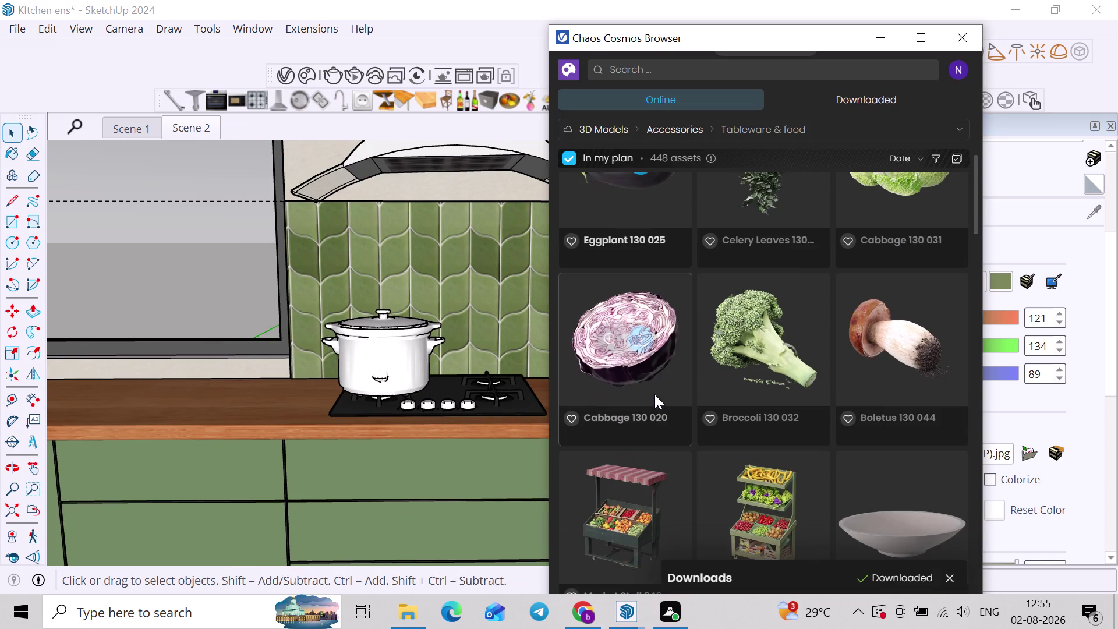
scroll(up, 3)
scroll(down, 3)
scroll(down, 3)
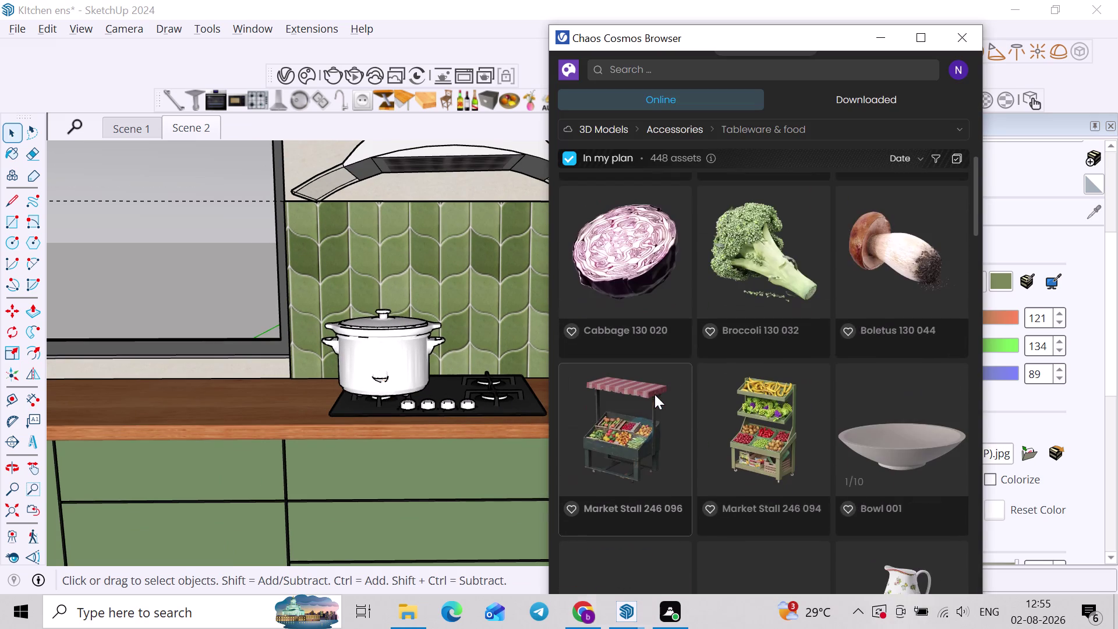
scroll(down, 3)
scroll(down, 3)
scroll(down, 3)
scroll(down, 3)
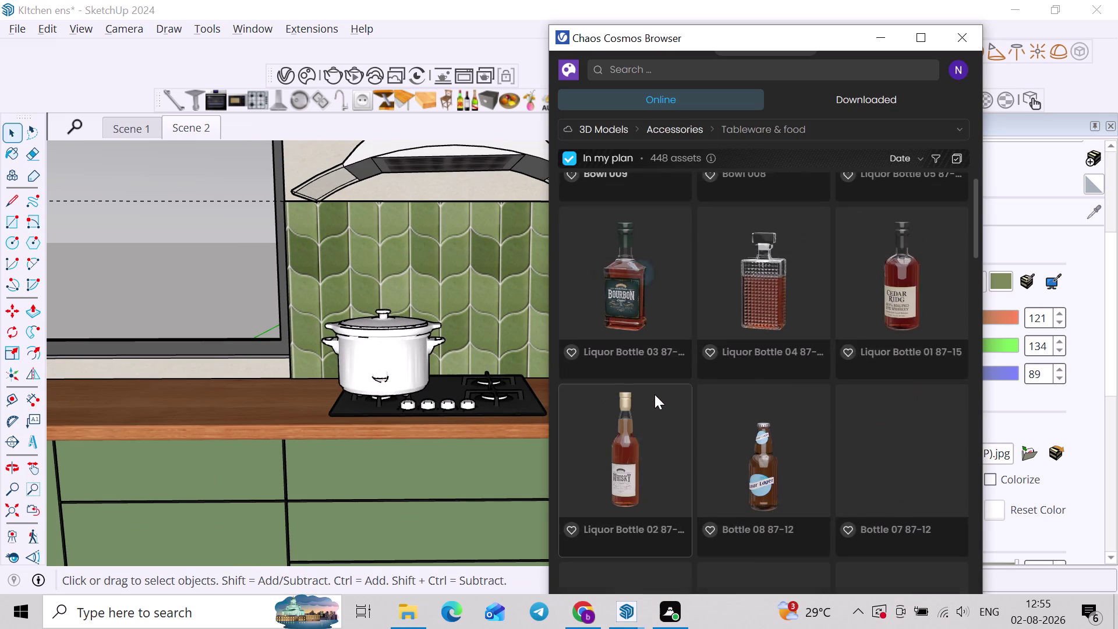
scroll(down, 3)
scroll(down, 3)
scroll(down, 3)
scroll(down, 3)
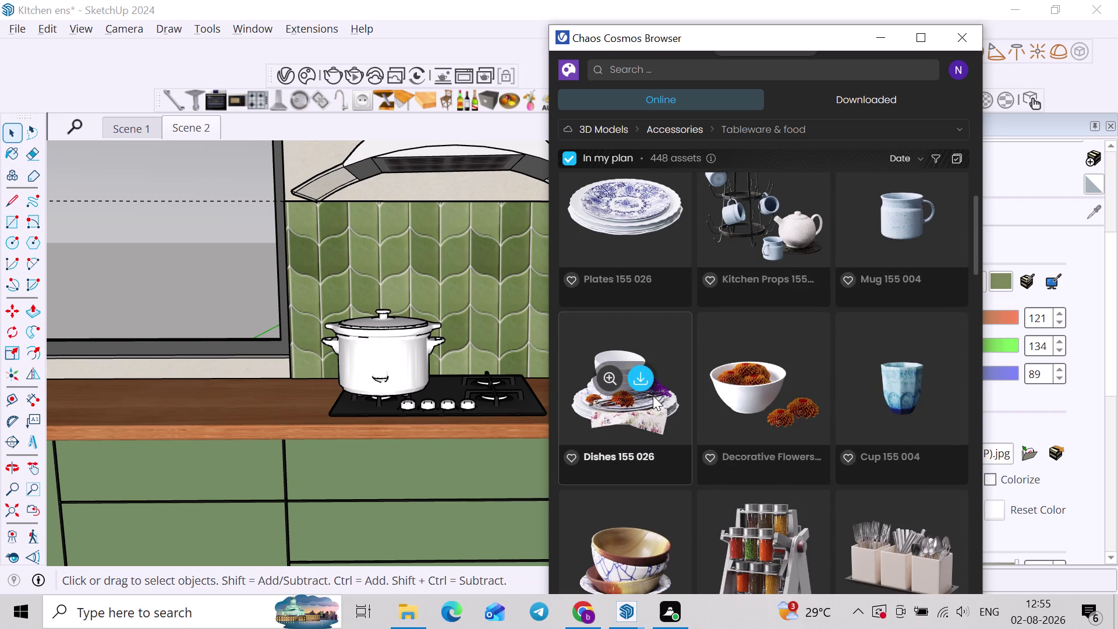
click(778, 199)
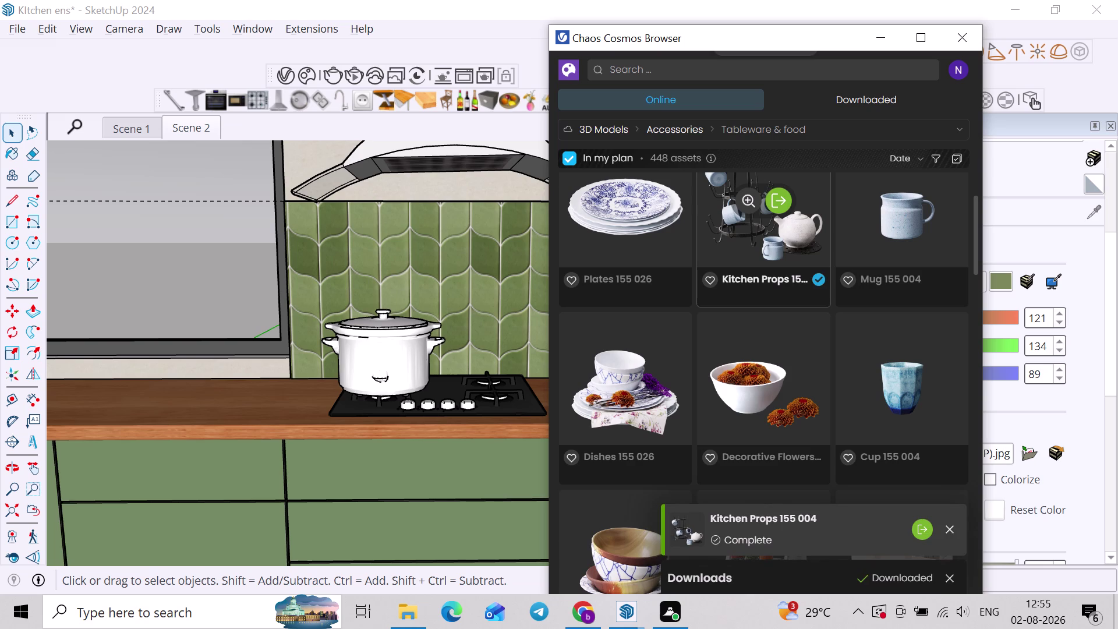
Import Kitchen Props 155 004 and place the mug rack and teapot on the countertop corner.
click(785, 212)
scroll(down, 3)
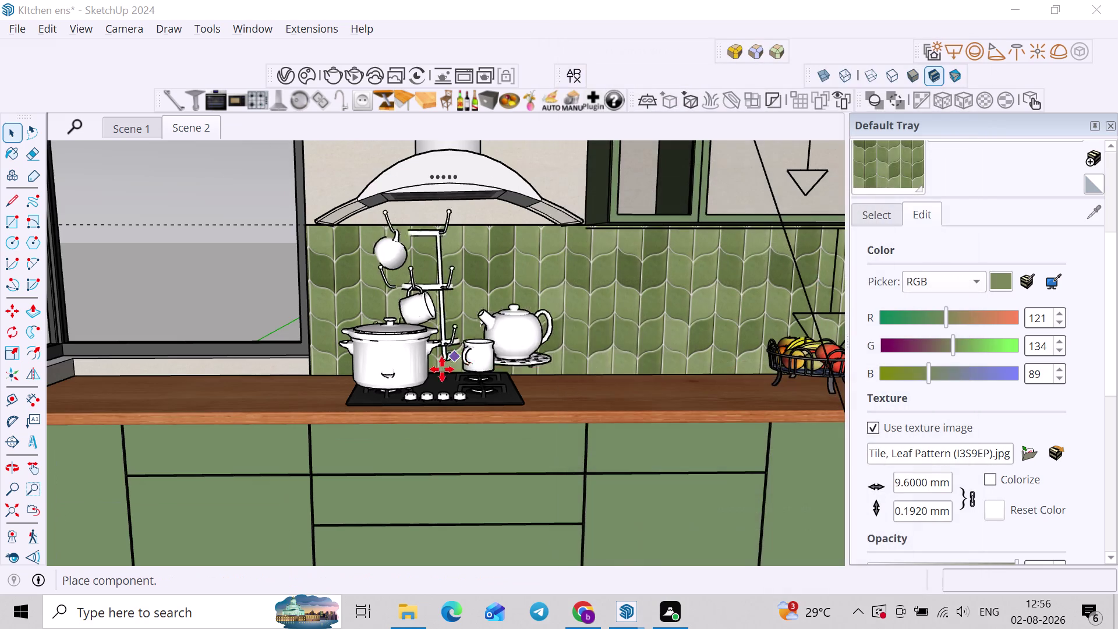
middle_drag(537, 364, 375, 397)
middle_drag(507, 386, 467, 395)
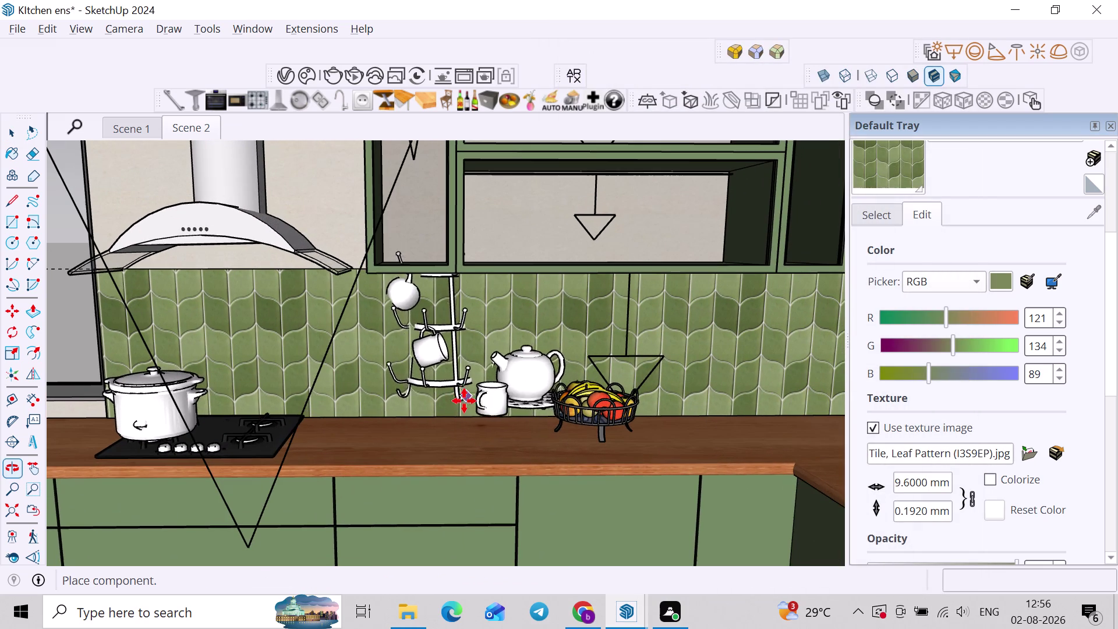
scroll(down, 3)
middle_drag(572, 410, 474, 420)
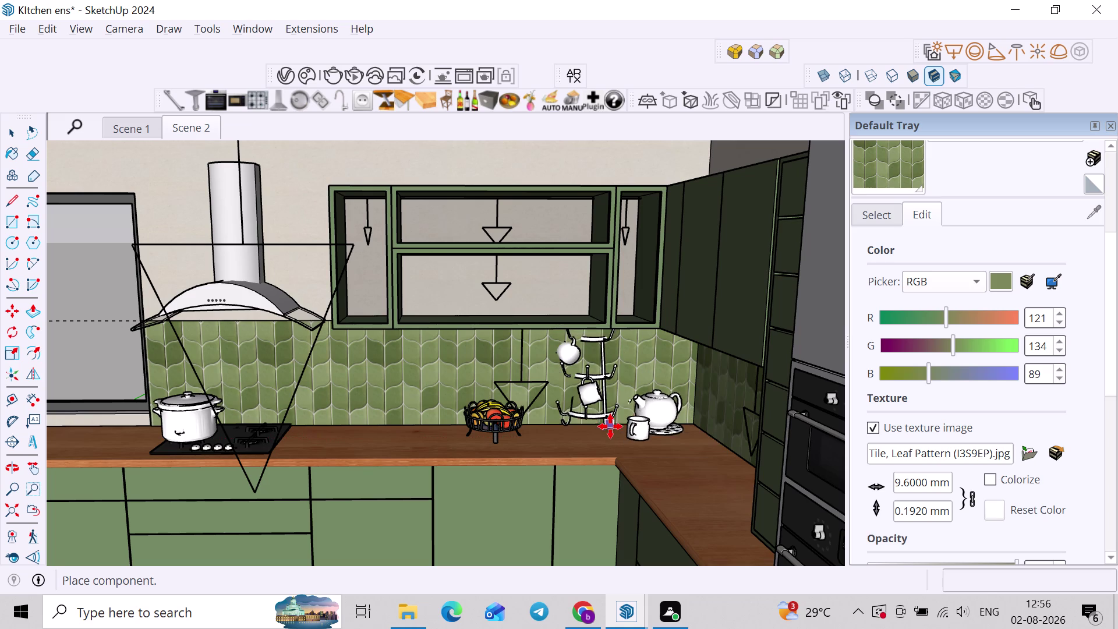
click(614, 443)
middle_drag(617, 438, 668, 415)
scroll(up, 3)
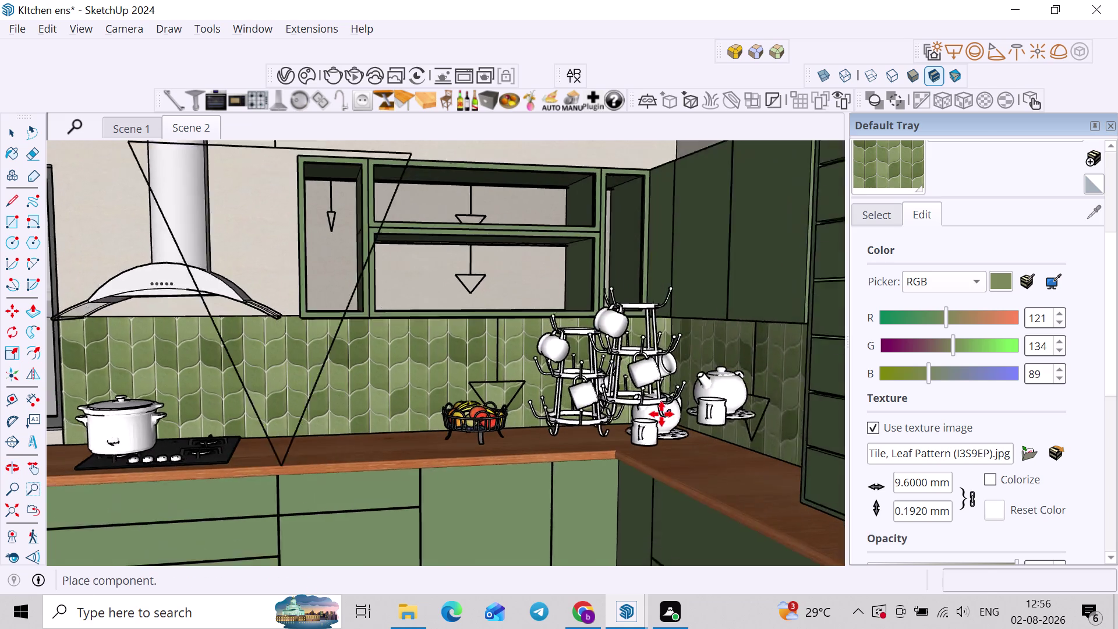
scroll(up, 3)
key(space)
scroll(up, 3)
scroll(down, 3)
scroll(down, 3)
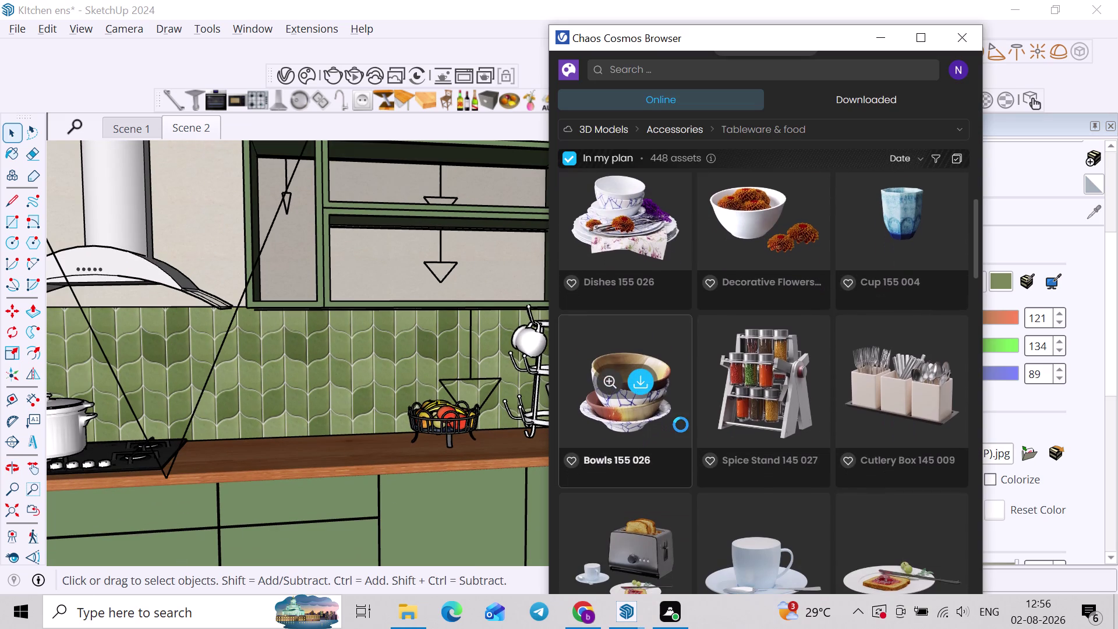
Orbit around the kitchen counter to frame the mug rack, teapot and fruit basket.
scroll(down, 3)
middle_drag(374, 391, 260, 397)
scroll(down, 3)
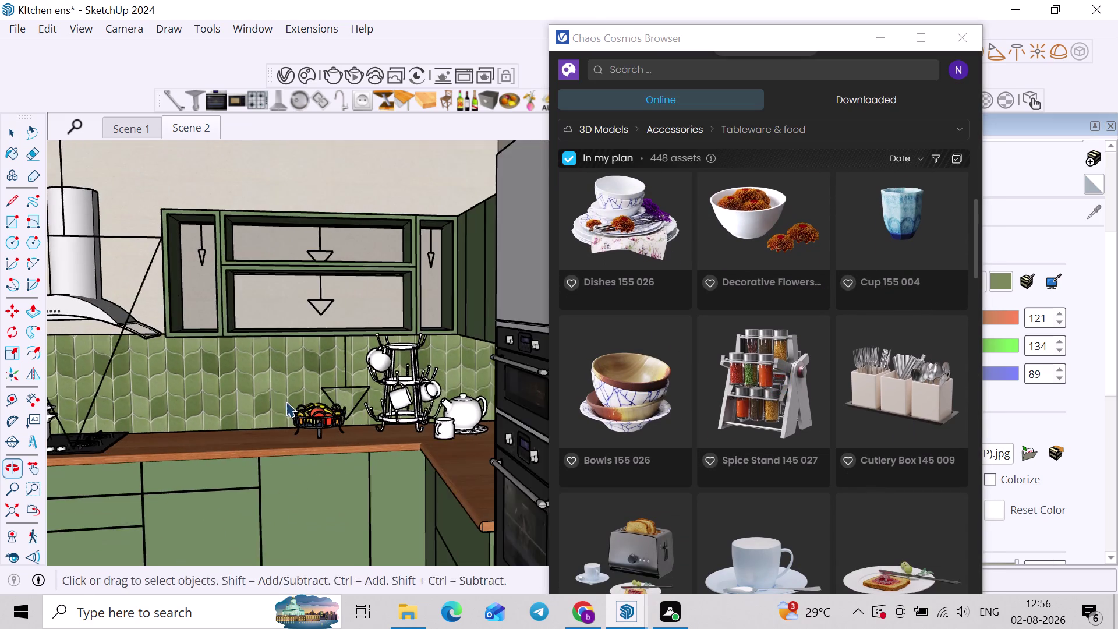
middle_drag(289, 402, 338, 410)
scroll(up, 3)
middle_drag(419, 399, 431, 412)
scroll(up, 3)
click(435, 412)
scroll(up, 3)
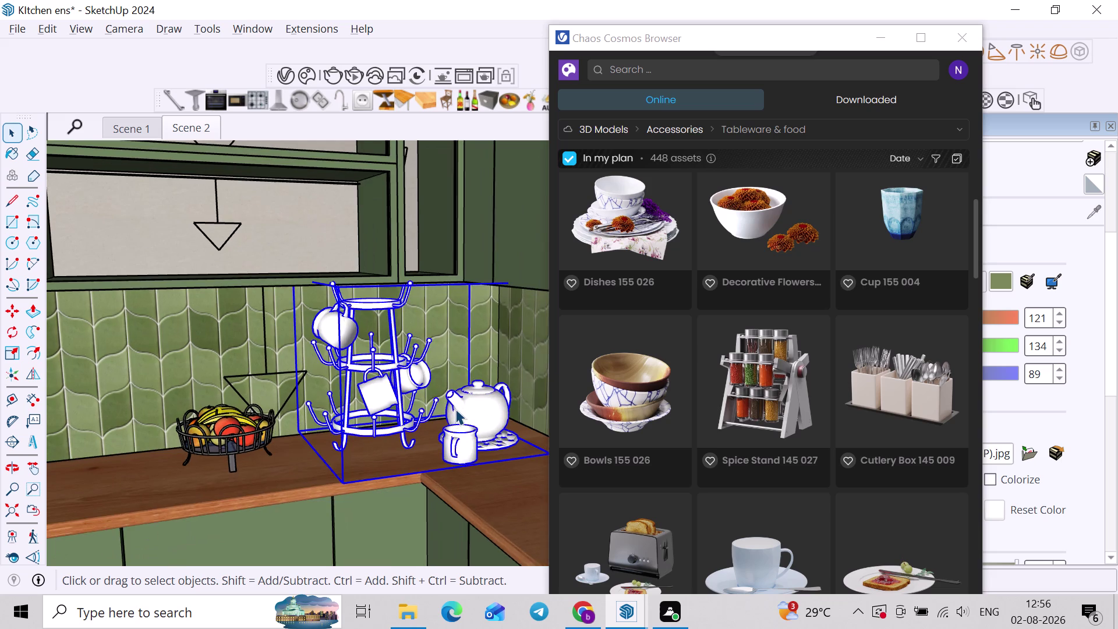
scroll(down, 3)
middle_drag(388, 416, 450, 400)
scroll(down, 3)
scroll(up, 3)
scroll(down, 3)
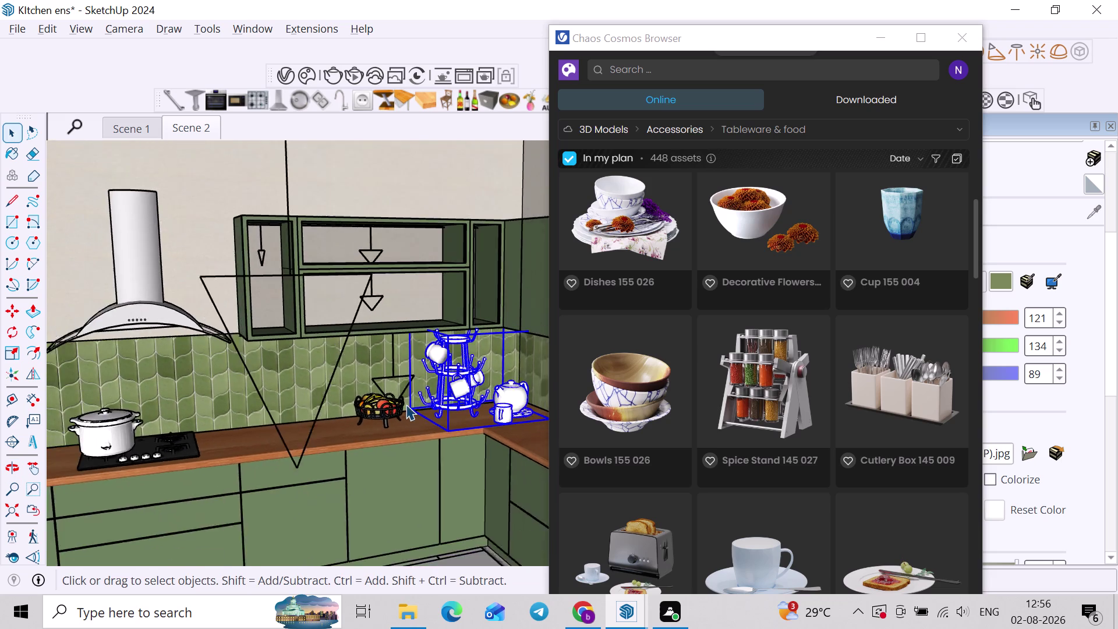
middle_drag(406, 404, 466, 404)
middle_drag(467, 402, 360, 396)
scroll(down, 3)
middle_drag(410, 418, 443, 417)
scroll(up, 3)
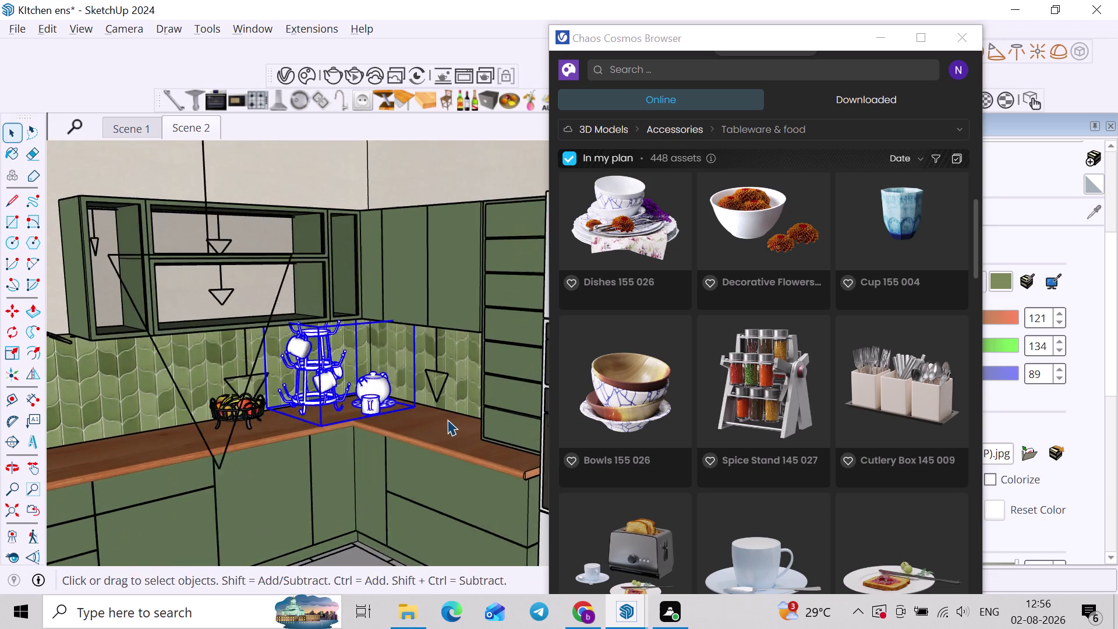
scroll(down, 3)
middle_drag(440, 429, 368, 443)
middle_drag(377, 440, 365, 405)
scroll(up, 3)
middle_drag(369, 412, 360, 418)
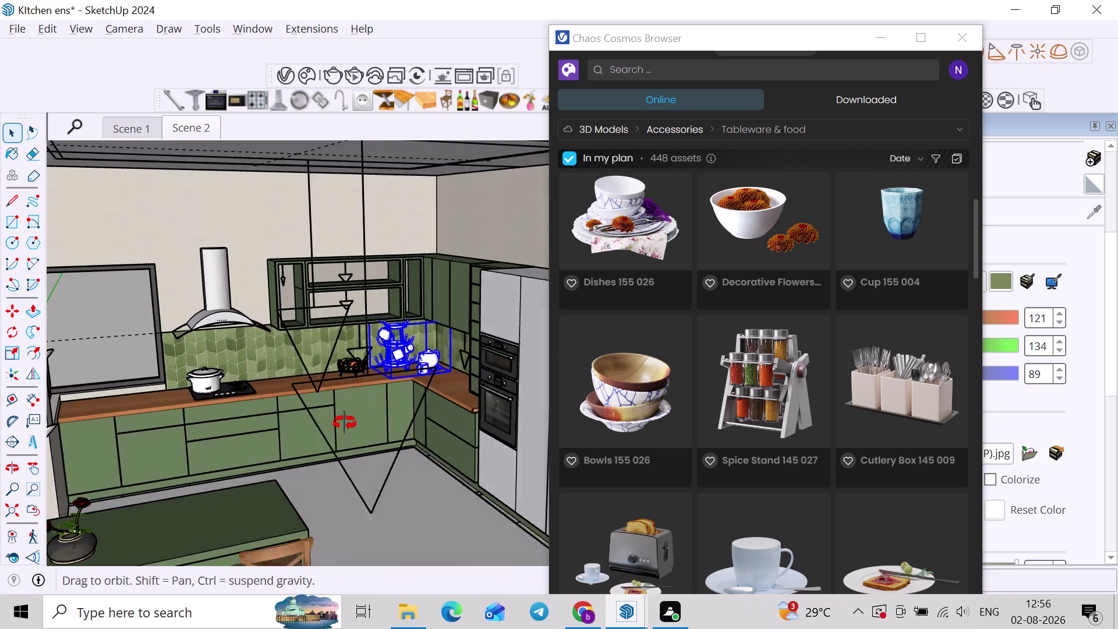
middle_drag(359, 418, 342, 414)
scroll(up, 3)
Turn the wire fruit basket around a centre point on the basket.
click(348, 366)
key(m)
click(349, 366)
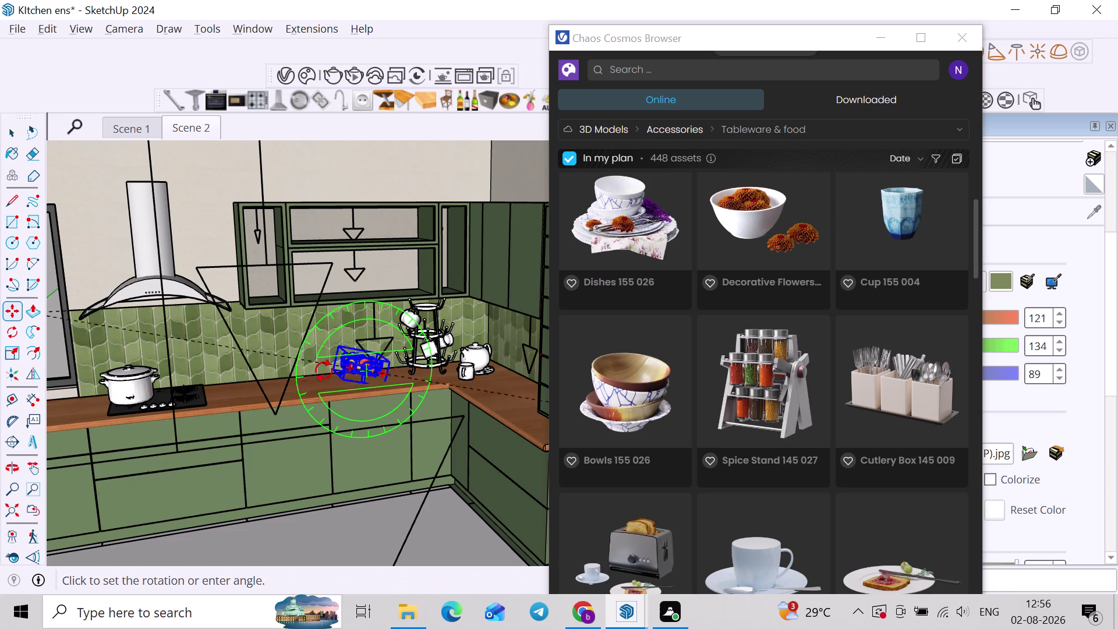
scroll(up, 3)
key(Escape)
scroll(up, 3)
click(361, 370)
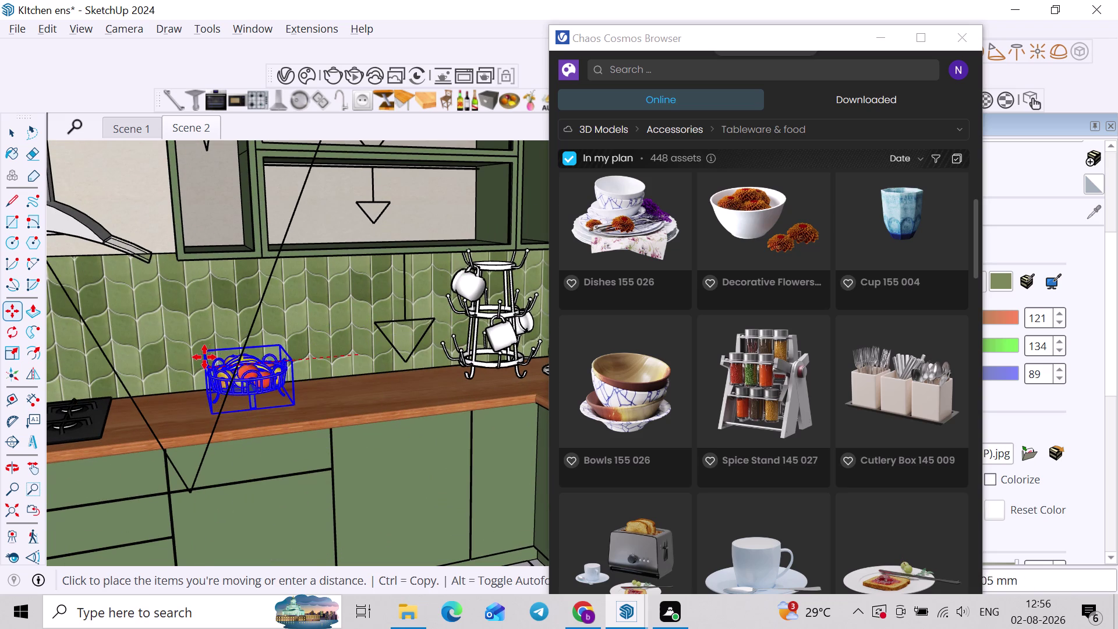
Try moving the fruit basket and the mug rack, then undo the mug rack move.
click(199, 357)
key(space)
click(477, 344)
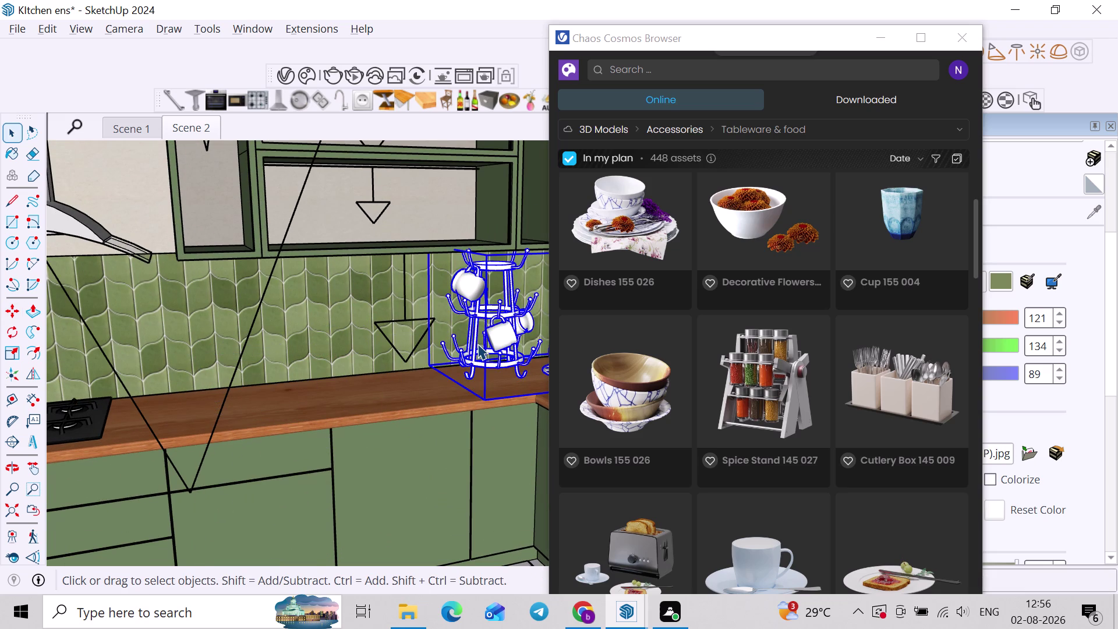
key(m)
click(478, 344)
key(ctrl+z)
Zoom and orbit back from the counter, undoing the last change.
scroll(down, 3)
key(z)
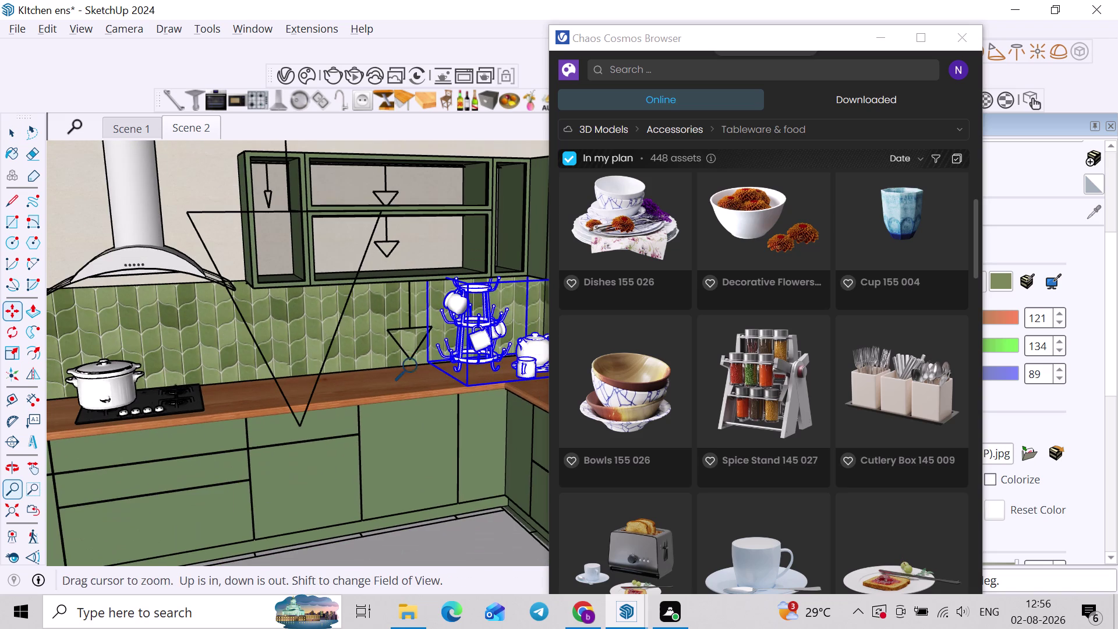
scroll(down, 3)
middle_drag(408, 373, 359, 379)
key(space)
key(ctrl+z)
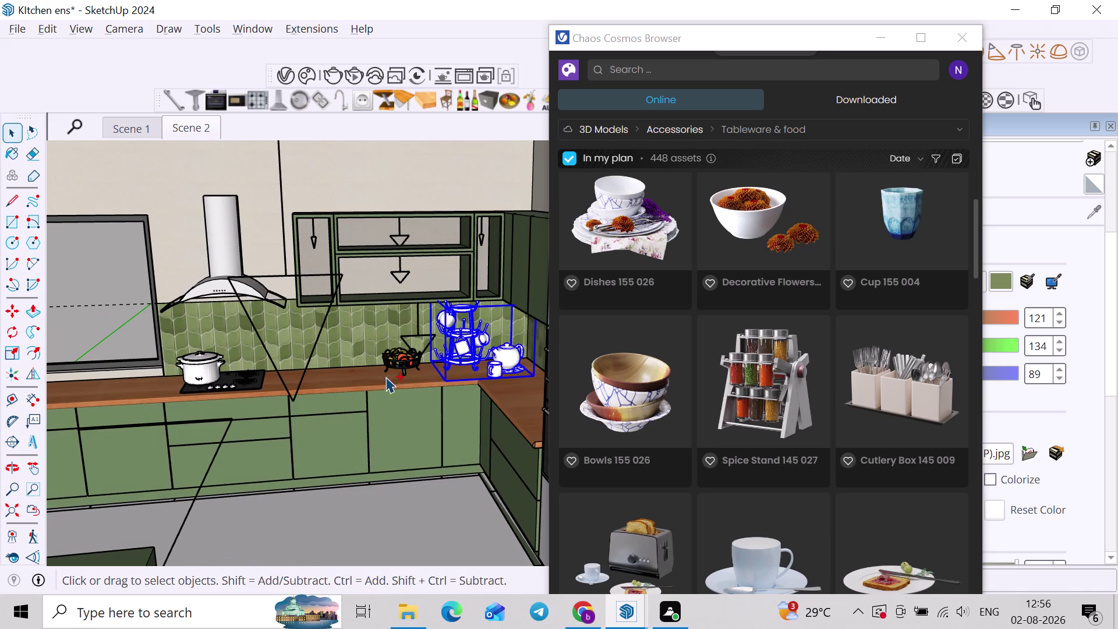
scroll(up, 3)
Move the fruit basket along the counter toward the stove.
click(396, 360)
key(m)
click(396, 361)
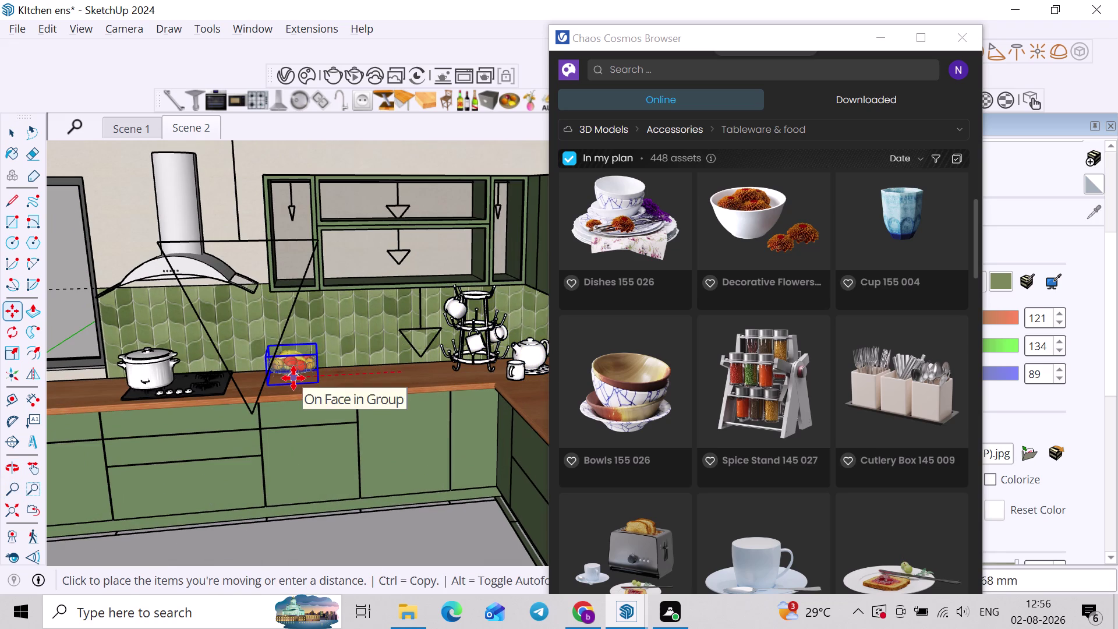
click(293, 378)
key(space)
Place the mug rack with its cups and teapot beside the fruit basket.
click(454, 350)
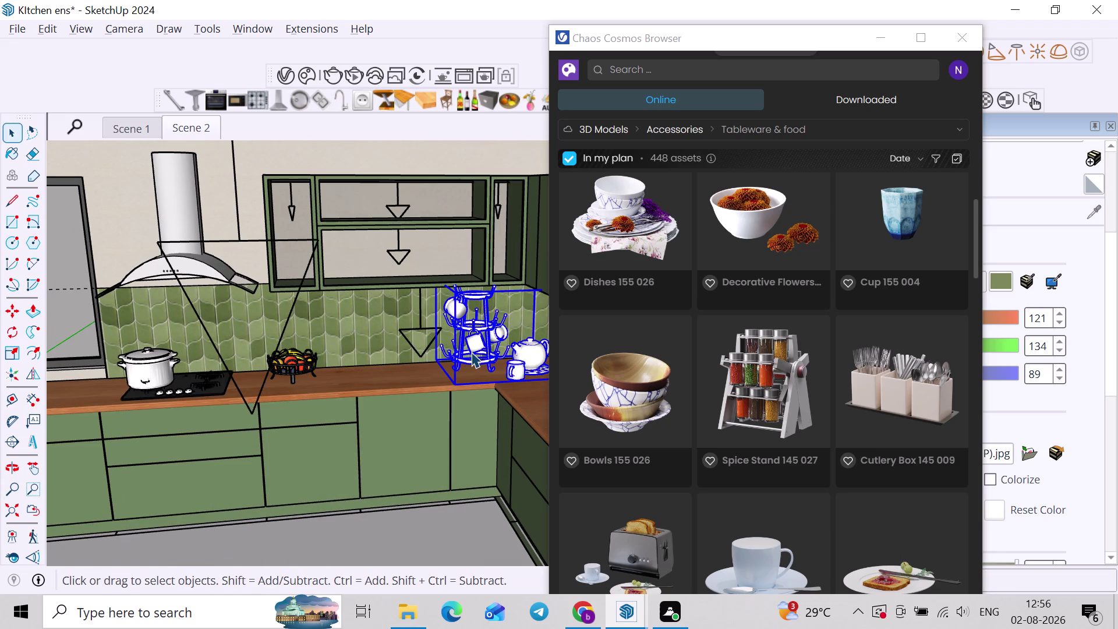
key(m)
click(470, 357)
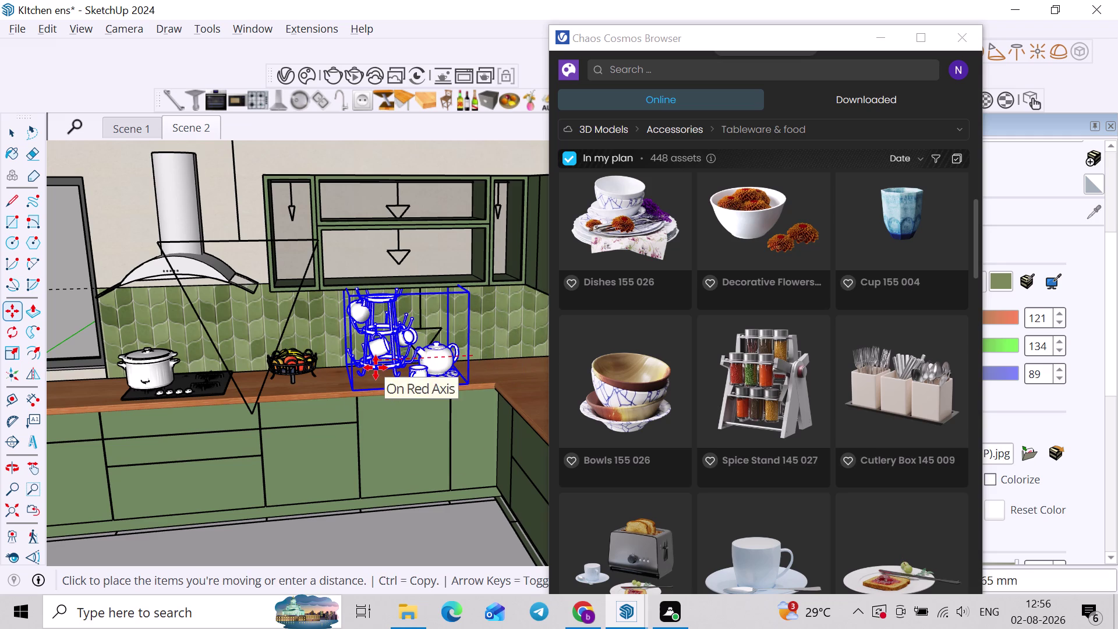
click(376, 367)
key(space)
Orbit in for a close look at the repositioned mug rack.
scroll(down, 3)
middle_drag(441, 350, 428, 322)
scroll(up, 3)
middle_drag(433, 320, 347, 288)
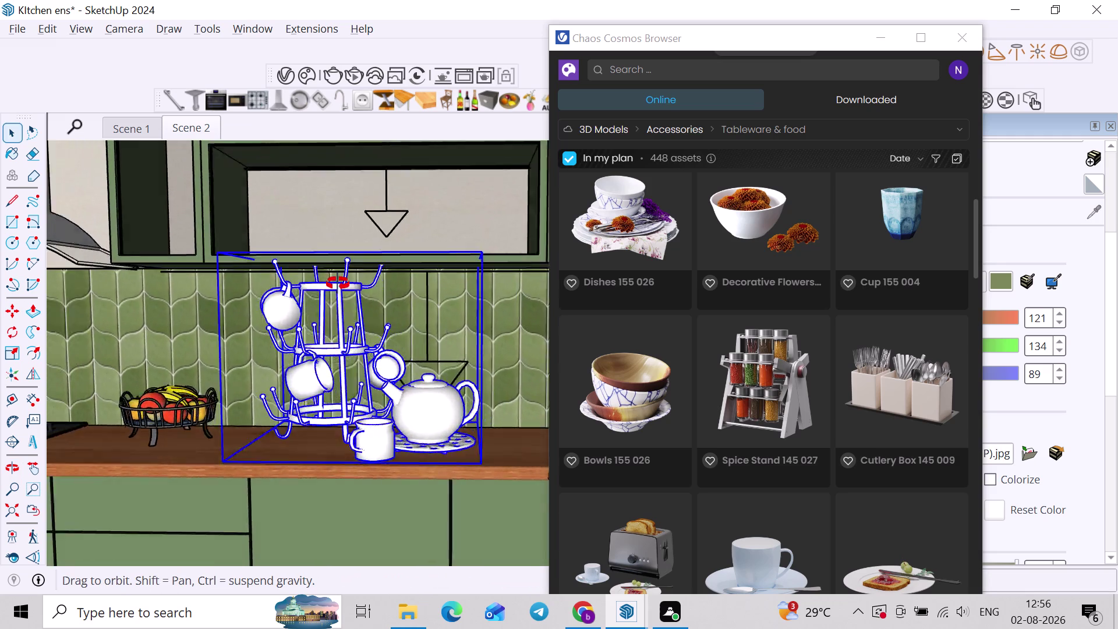
middle_drag(348, 288, 355, 307)
scroll(up, 3)
middle_drag(403, 371, 367, 398)
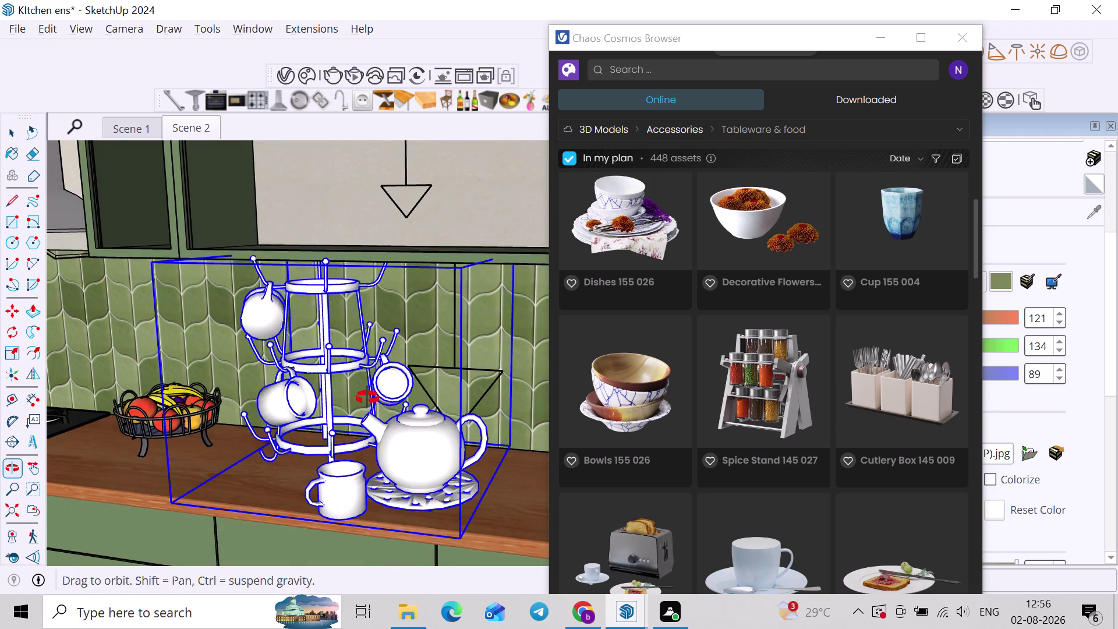
middle_drag(368, 398, 368, 401)
scroll(up, 3)
middle_drag(383, 455, 500, 414)
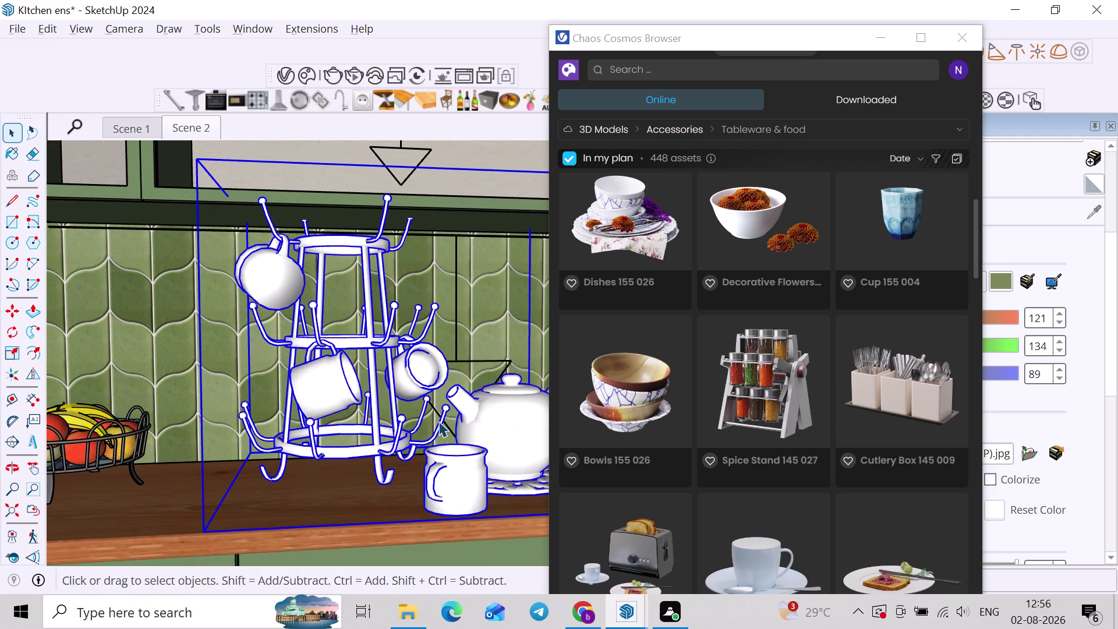
drag(650, 29, 649, 202)
Turn on the JHS PowerBar toolbar from the toolbar list.
right_click(664, 43)
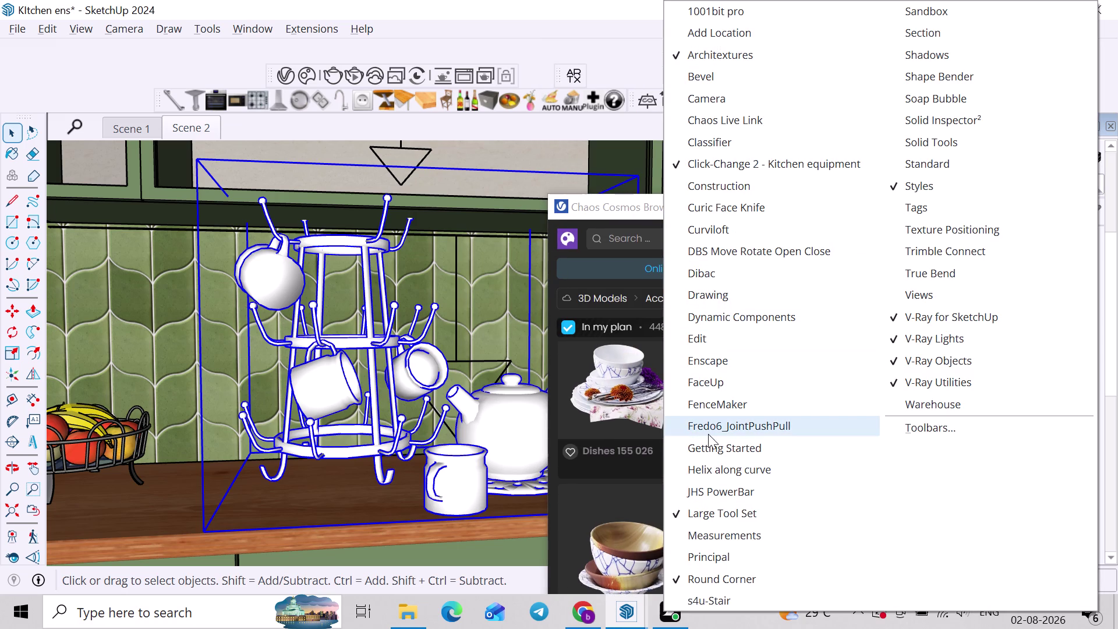
scroll(down, 3)
click(693, 484)
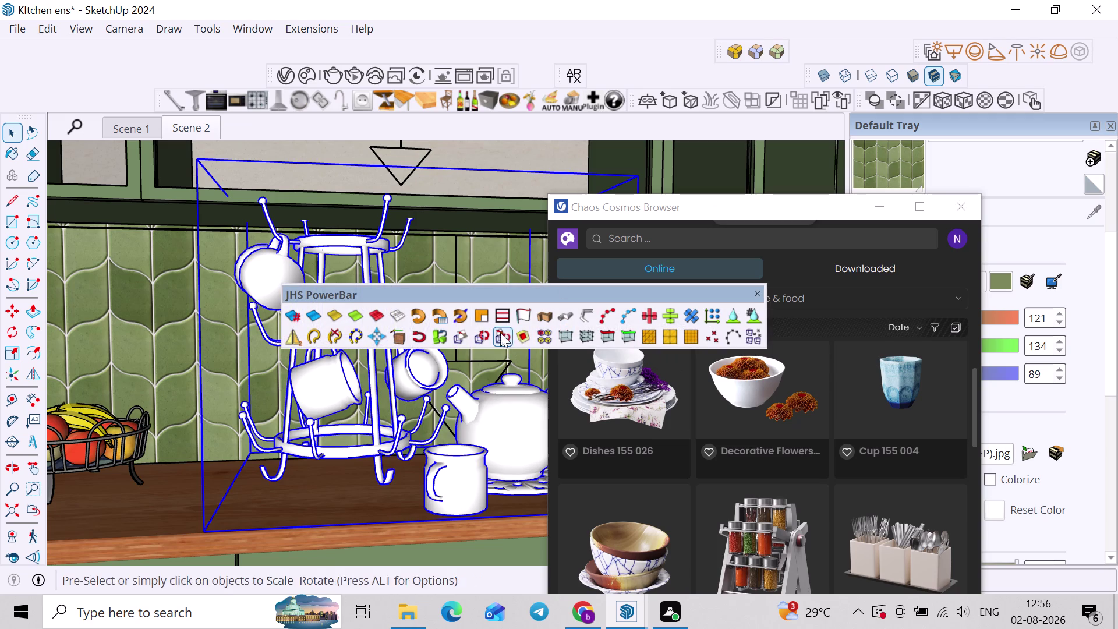
click(734, 313)
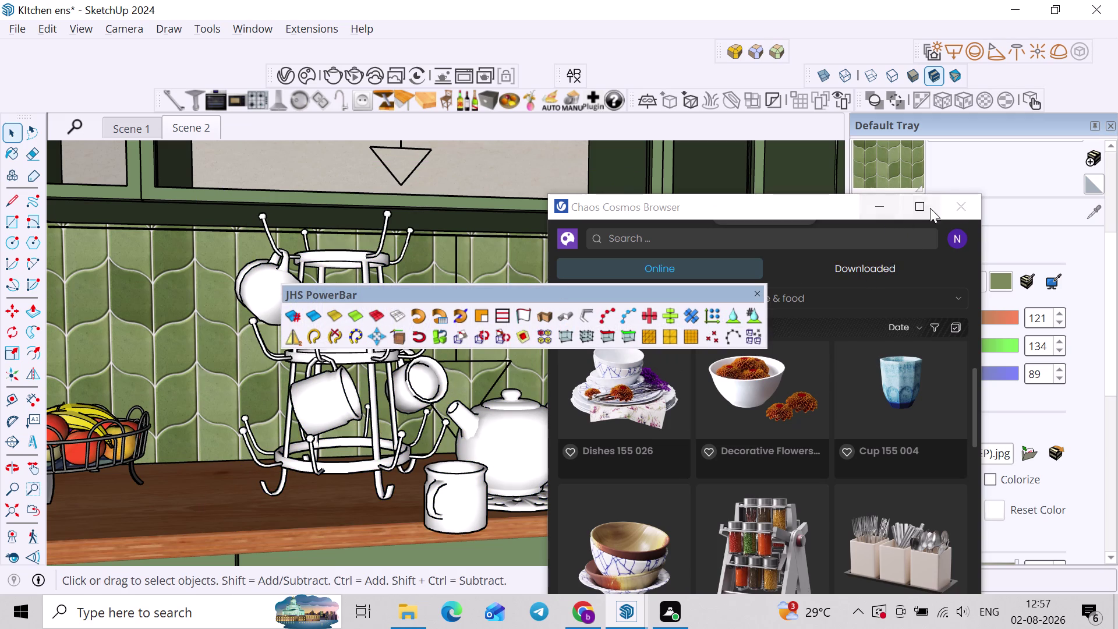
click(756, 291)
Orbit around the mug rack, then step back through the previous camera views.
scroll(down, 3)
middle_drag(397, 322, 252, 376)
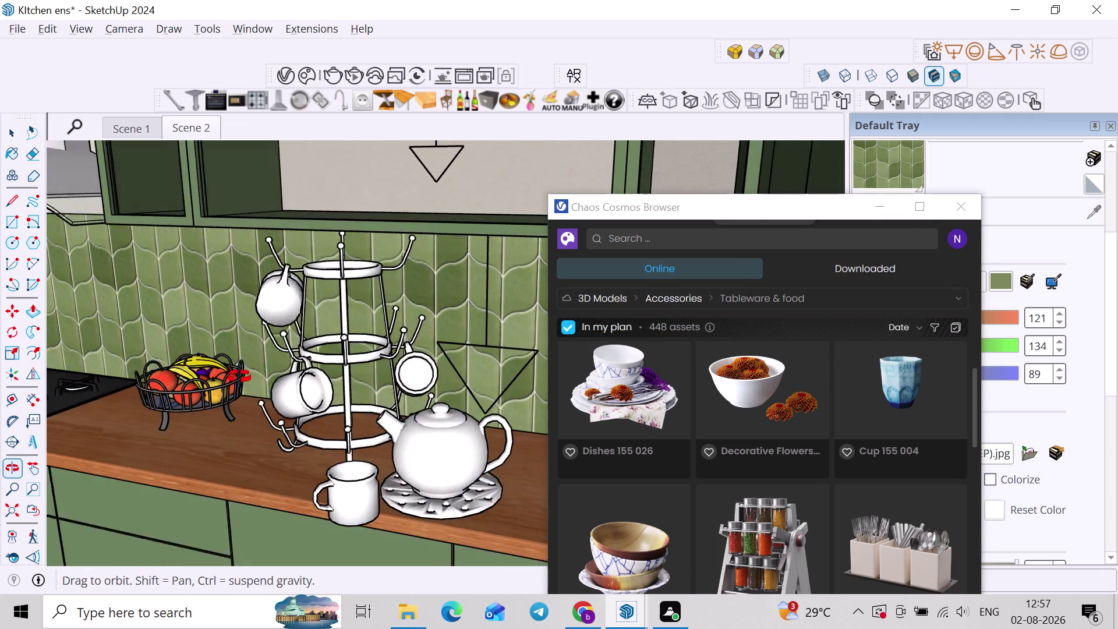
middle_drag(251, 377, 236, 377)
scroll(down, 3)
scroll(up, 3)
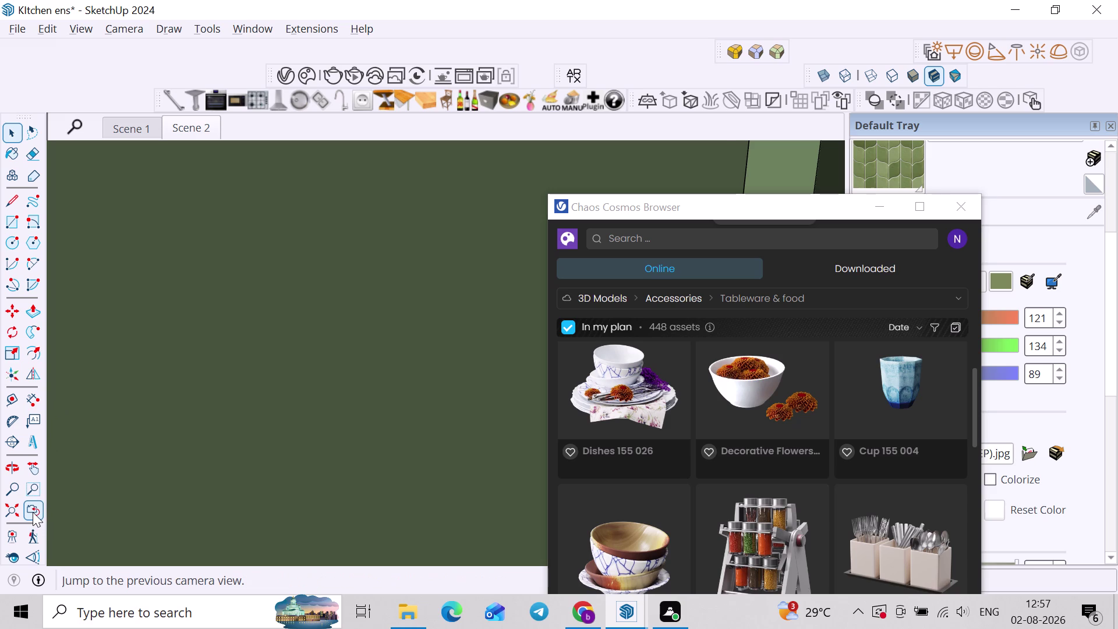
click(32, 512)
click(32, 512)
Shift the mug rack slightly on the counter and clear the selection.
click(333, 439)
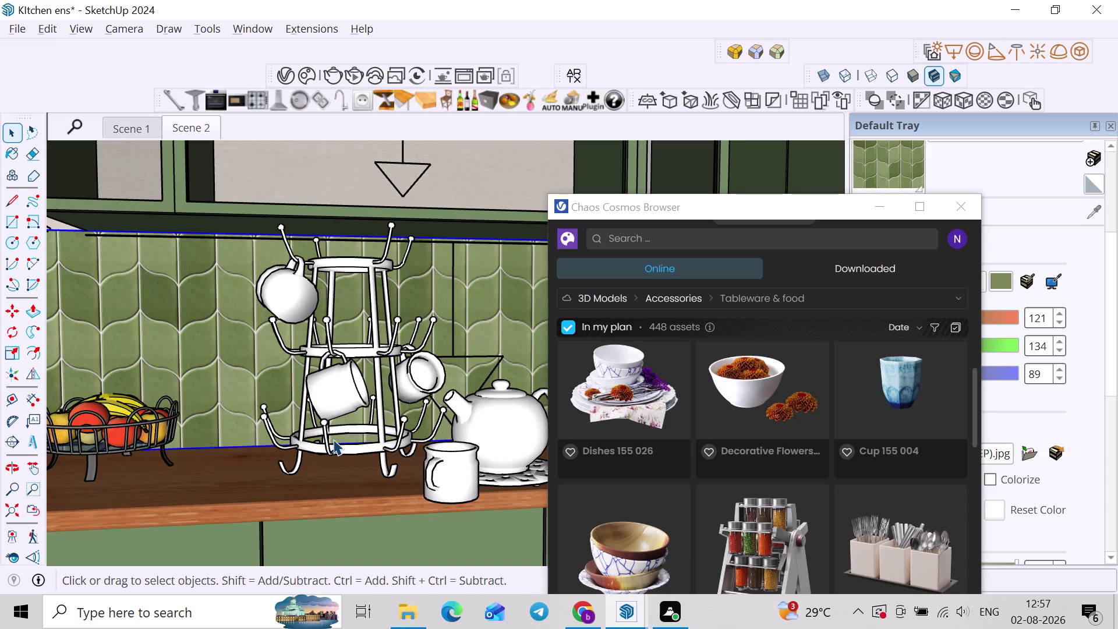
click(333, 448)
middle_drag(329, 449, 360, 478)
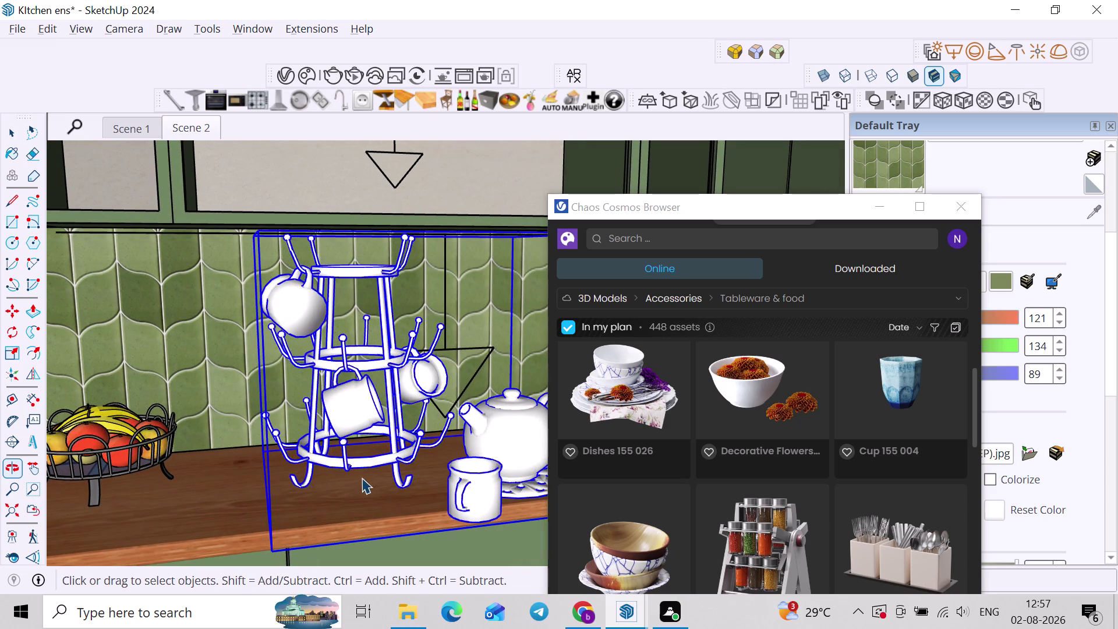
key(m)
click(315, 491)
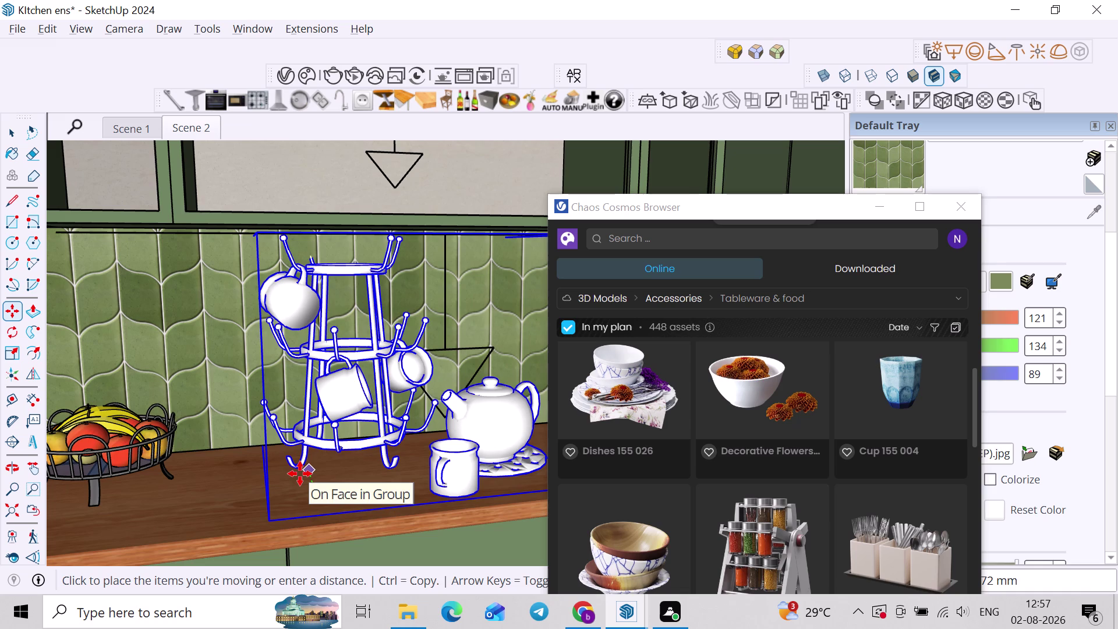
click(300, 474)
key(space)
click(339, 485)
Zoom and orbit out to see the whole kitchen.
scroll(down, 3)
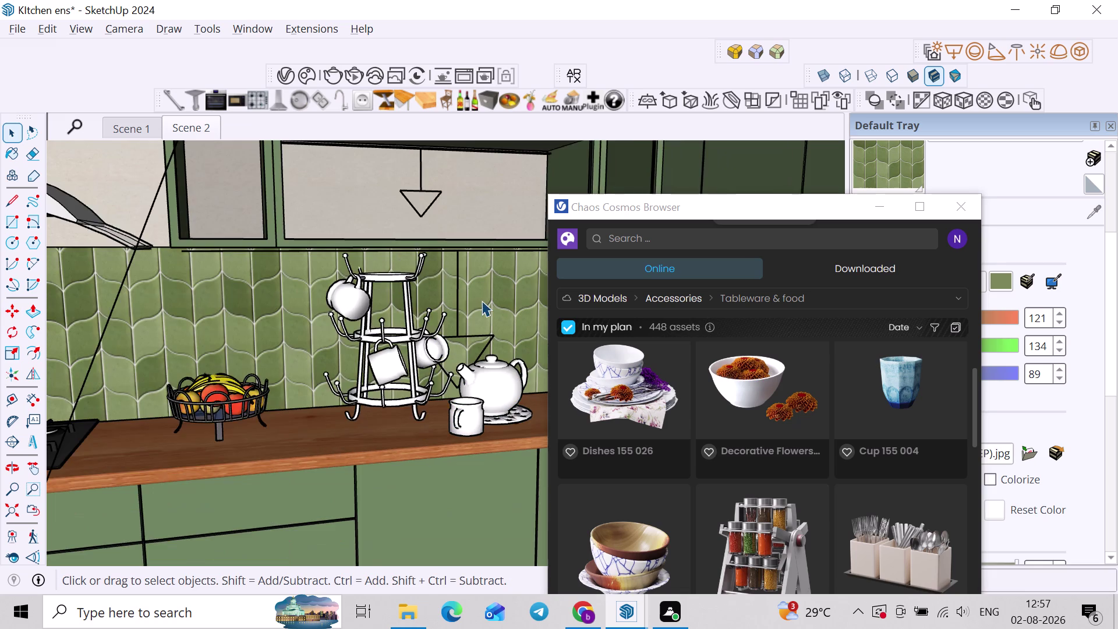
scroll(down, 3)
middle_drag(463, 321, 360, 308)
scroll(down, 3)
middle_drag(417, 335, 427, 306)
middle_drag(395, 341, 421, 343)
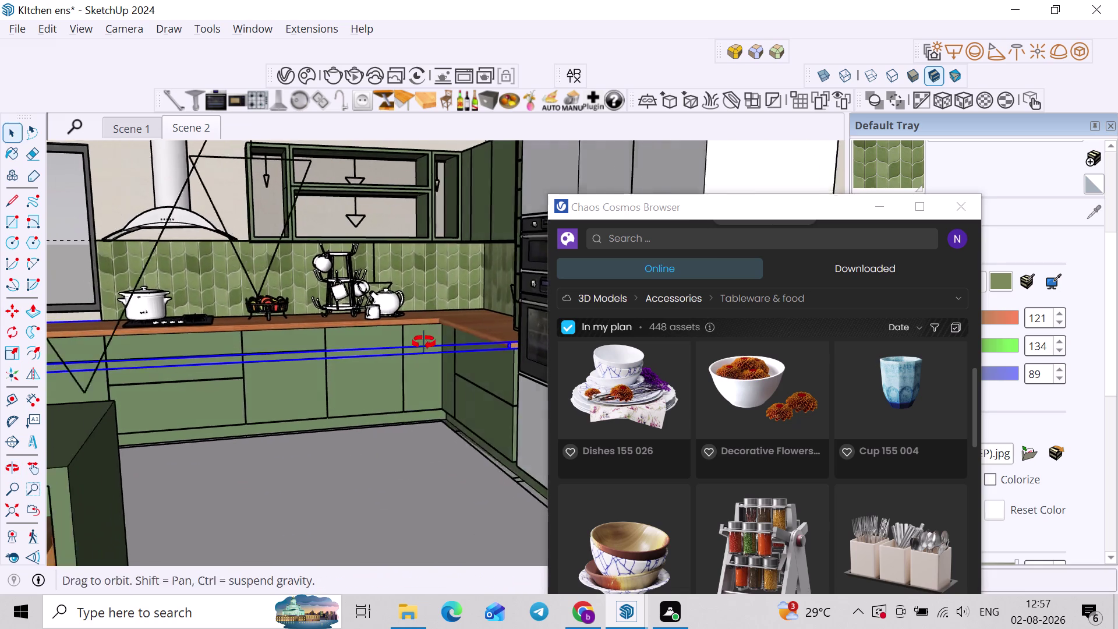
middle_drag(421, 342, 424, 342)
scroll(down, 3)
middle_drag(398, 349, 306, 326)
scroll(down, 3)
middle_drag(339, 349, 381, 343)
Move the Cosmos Browser window aside and download Dishes 155 026.
click(609, 176)
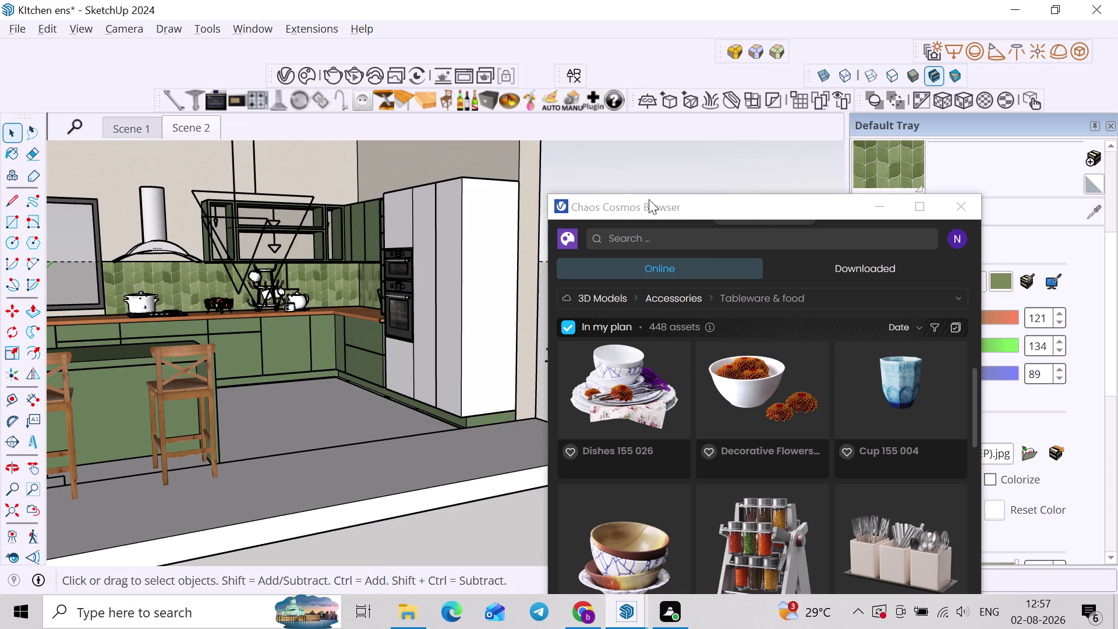
drag(737, 225, 715, 148)
drag(712, 203, 694, 139)
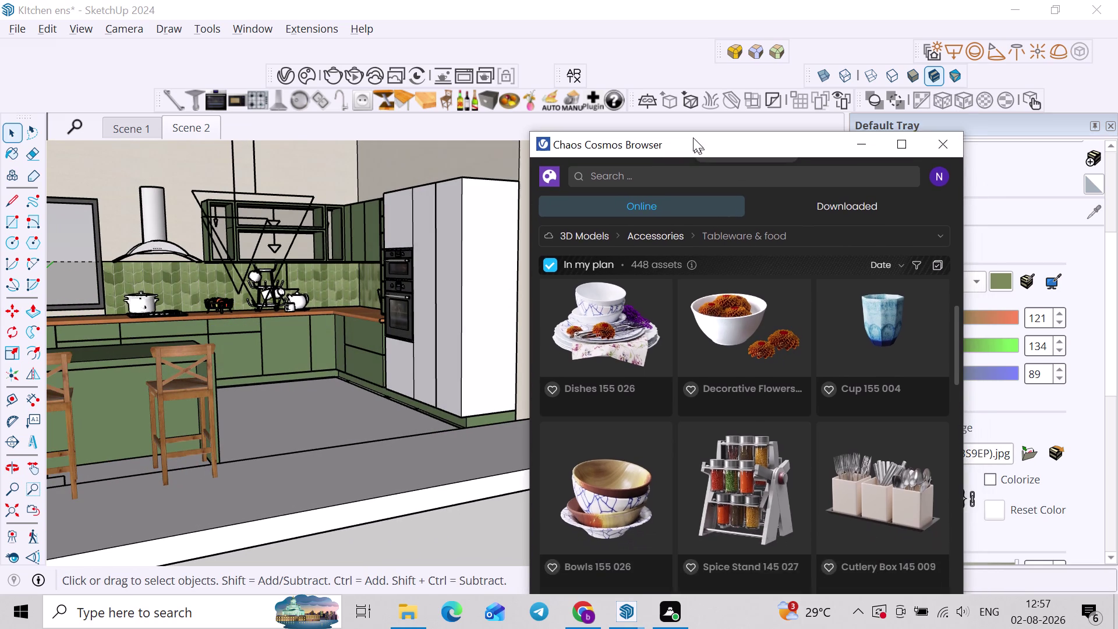
drag(694, 140, 691, 134)
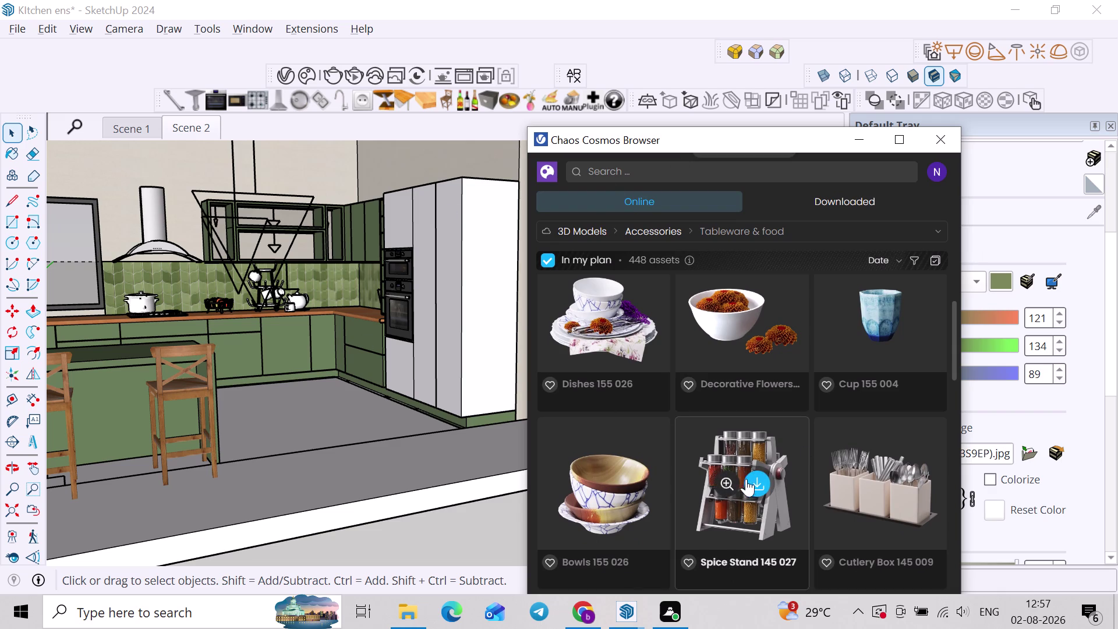
click(614, 306)
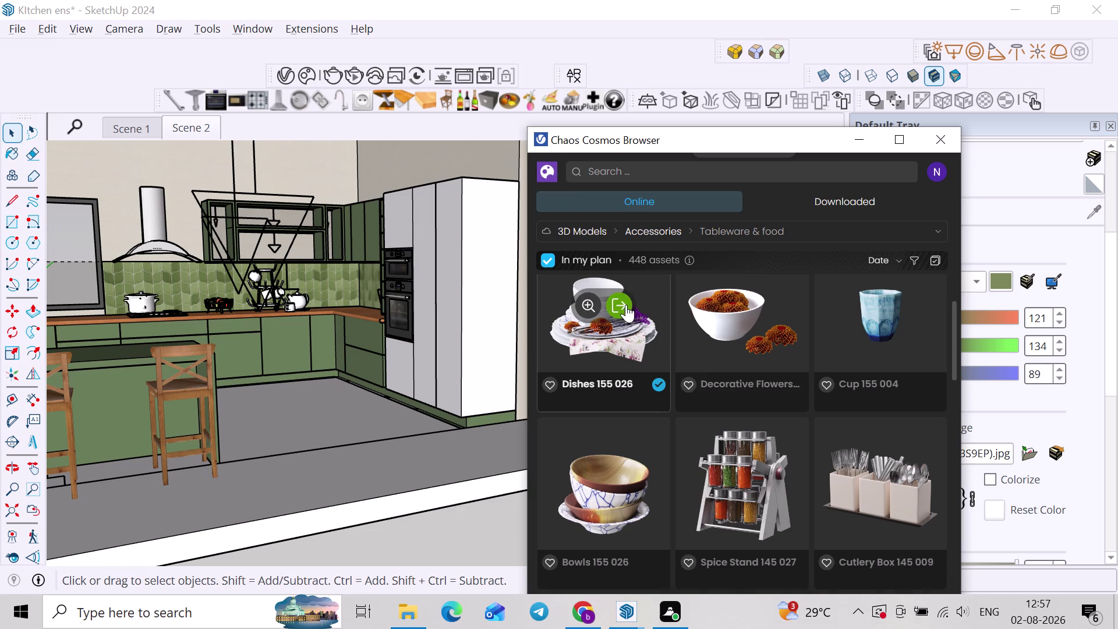
Import Dishes 155 026 and place the stack on the island counter.
click(626, 304)
scroll(down, 3)
scroll(up, 3)
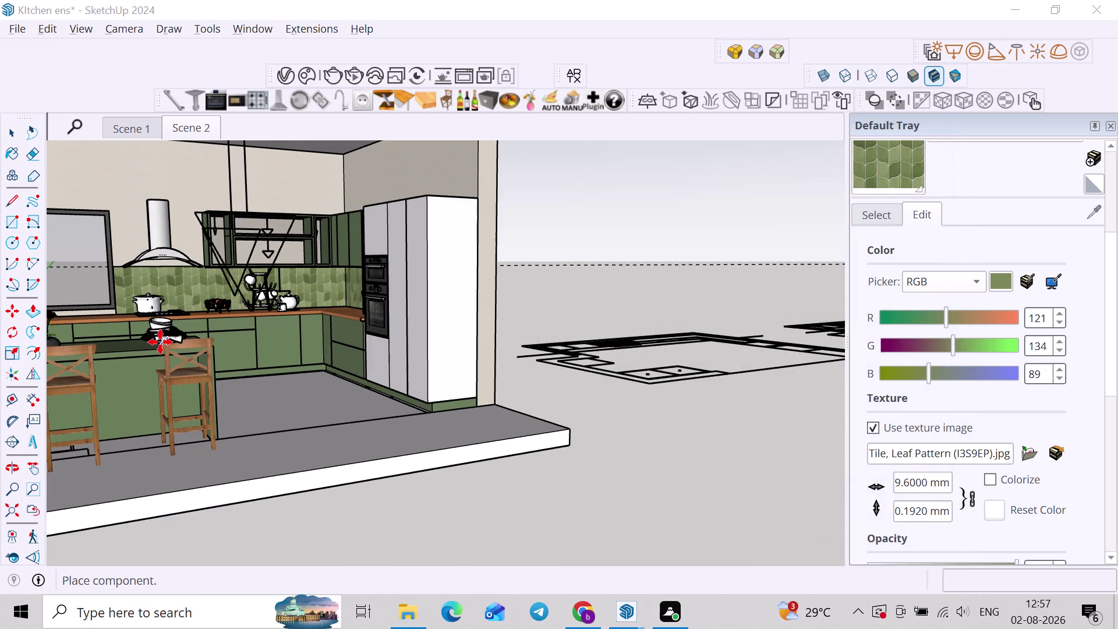
middle_drag(166, 342, 274, 344)
middle_drag(232, 377, 144, 410)
scroll(up, 3)
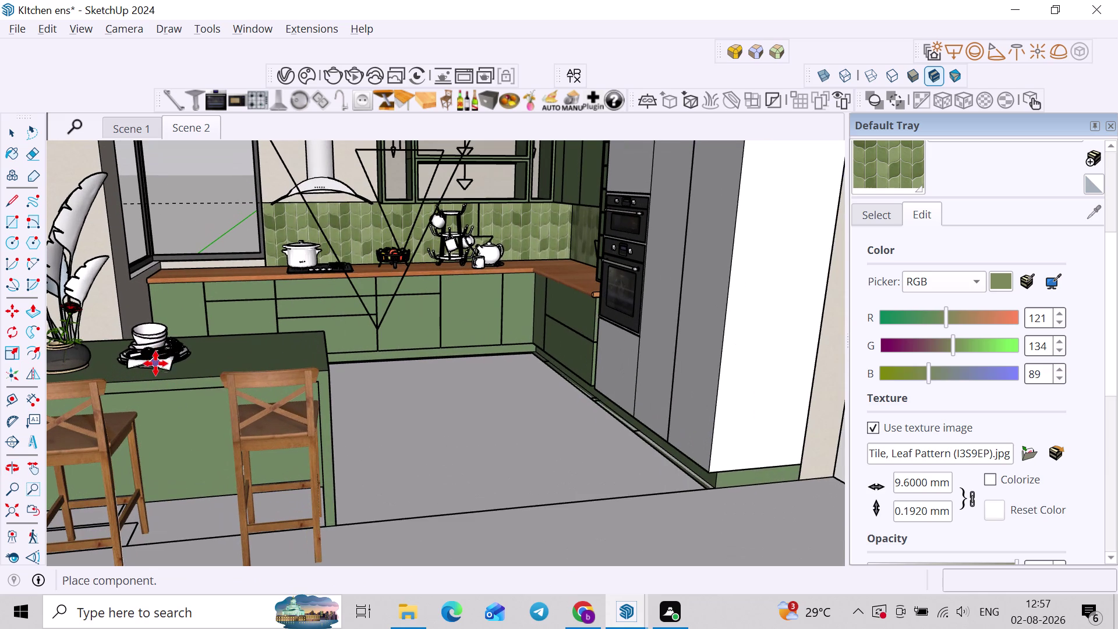
click(156, 362)
key(space)
Find the Kitchen Props jars-and-utensils set in Cosmos, download it, and start importing it.
scroll(down, 3)
scroll(down, 3)
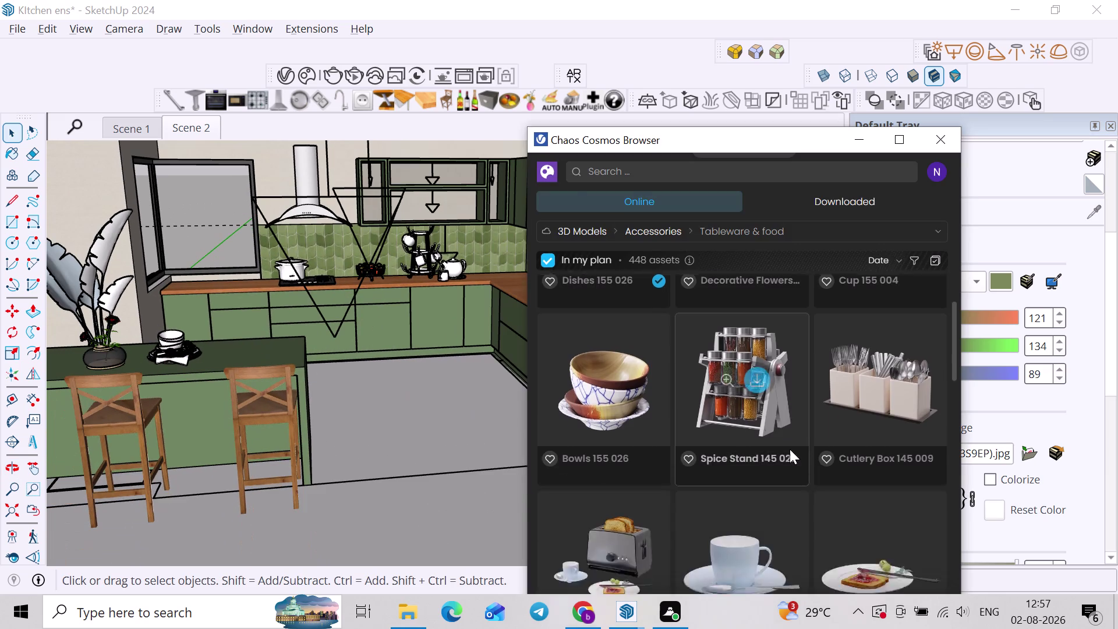
scroll(down, 3)
scroll(down, 3)
scroll(down, 3)
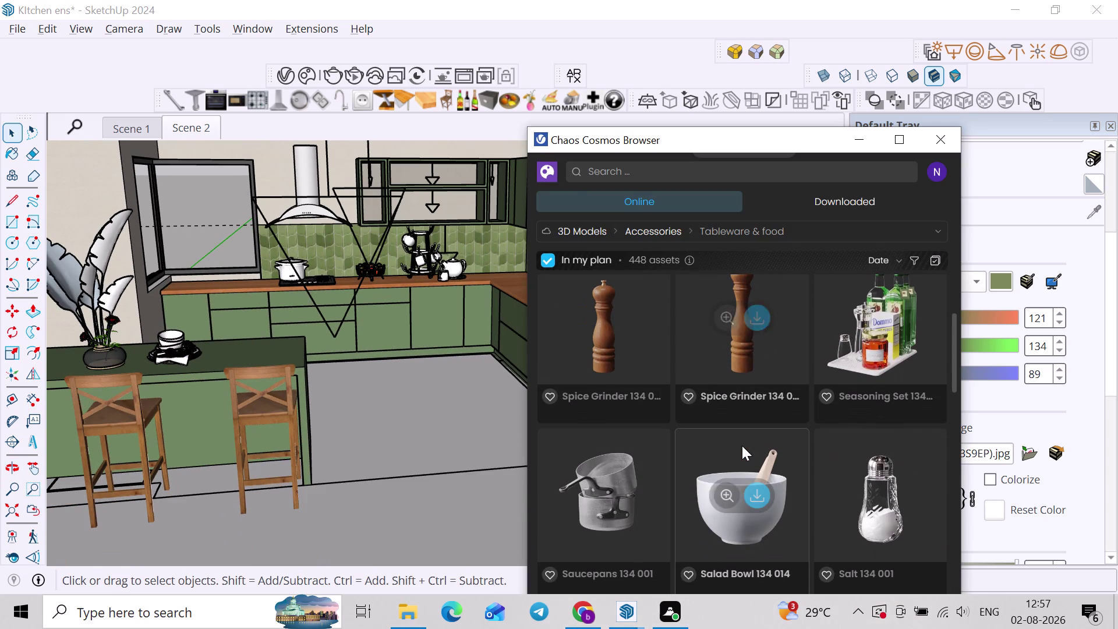
scroll(up, 3)
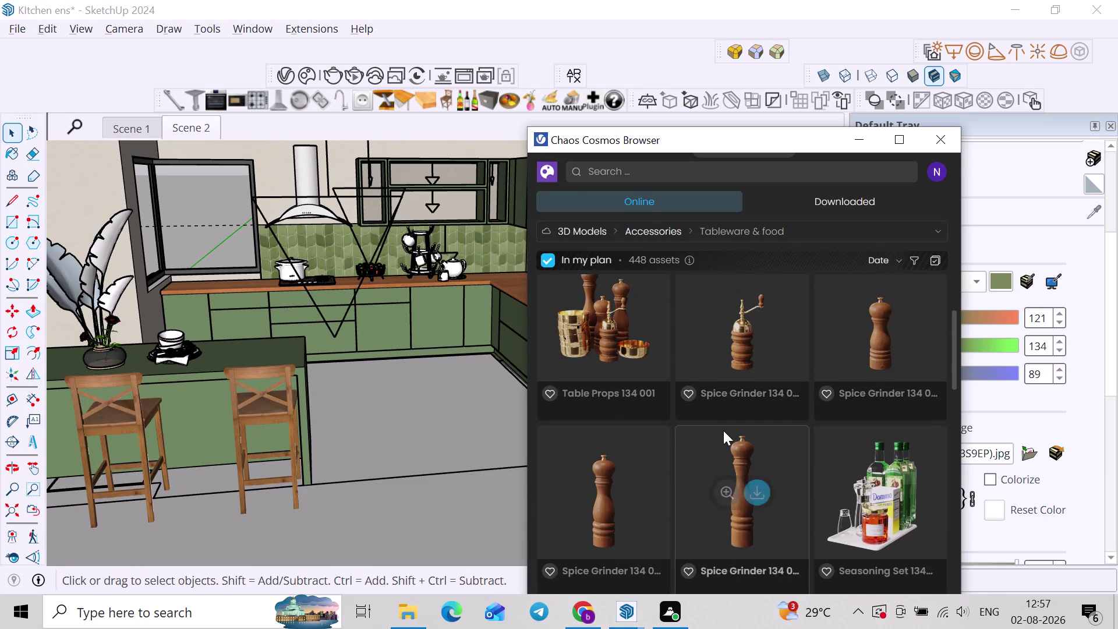
scroll(down, 3)
scroll(down, 3)
scroll(down, 3)
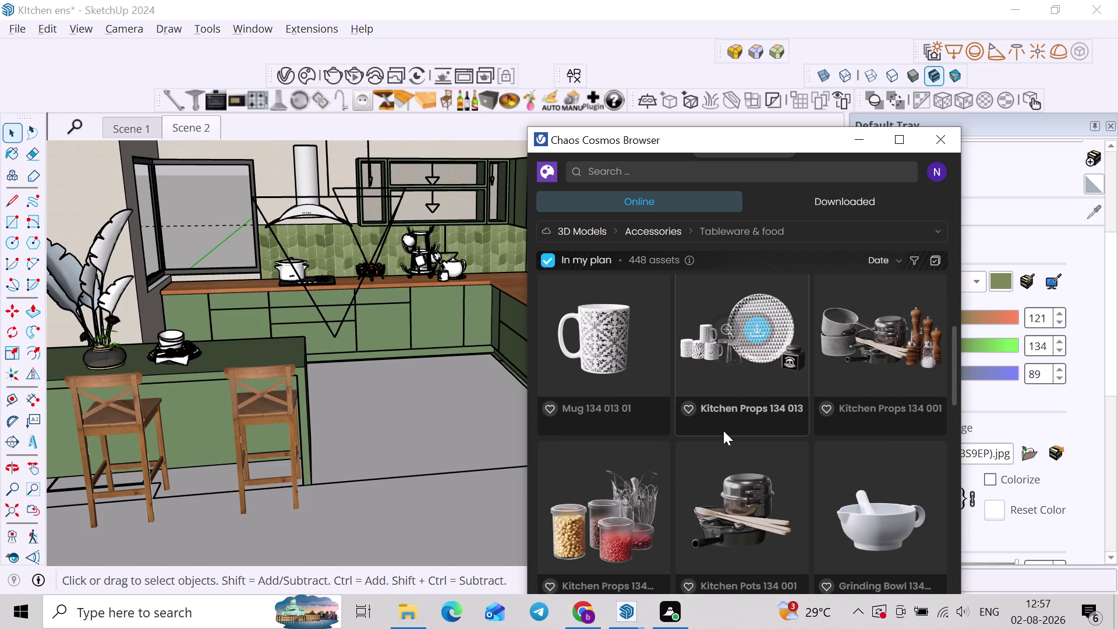
scroll(down, 3)
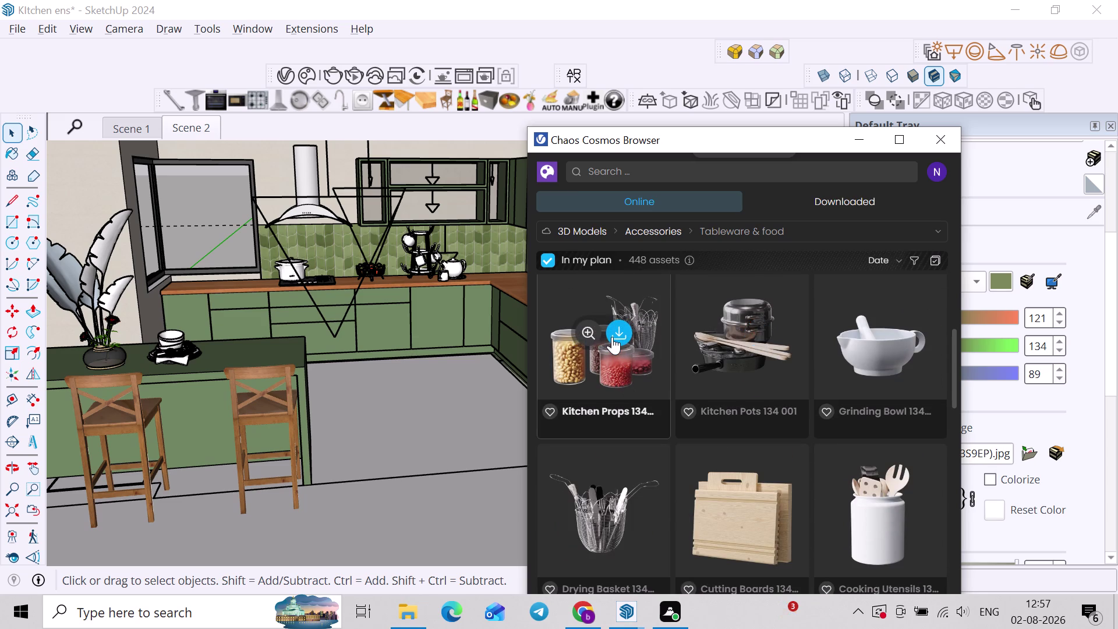
click(612, 336)
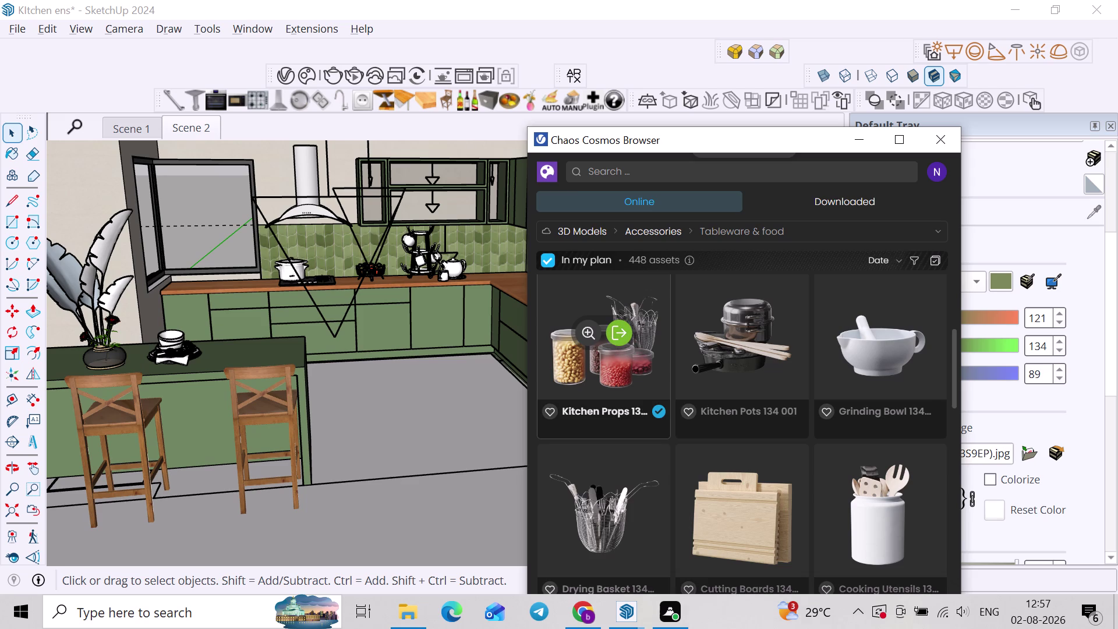
click(611, 336)
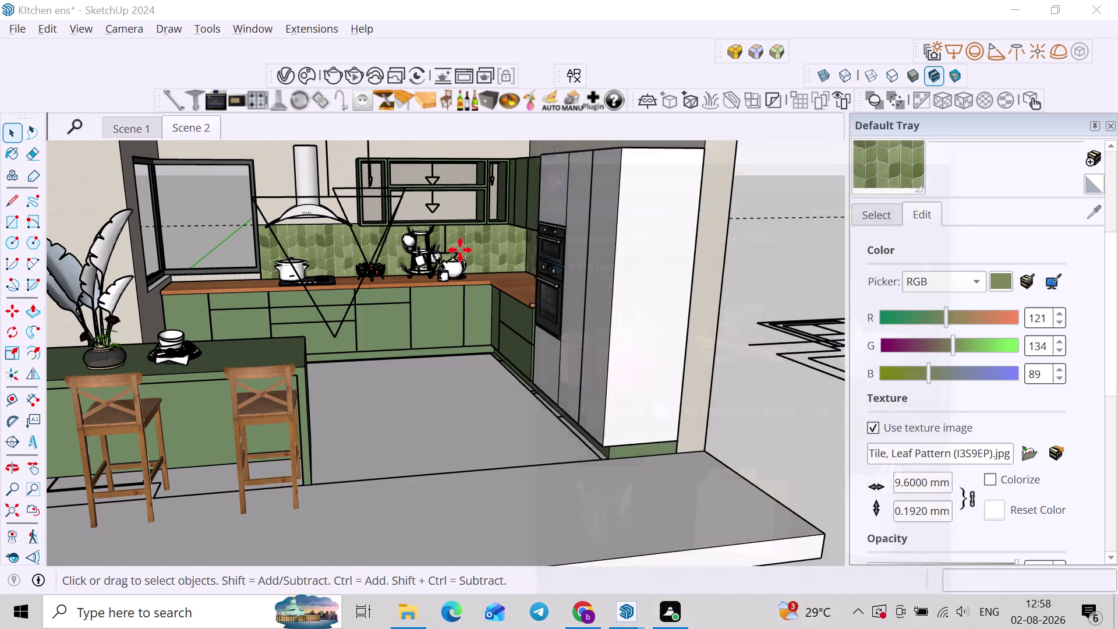
Place the Kitchen Props on the corner counter and select them.
scroll(up, 3)
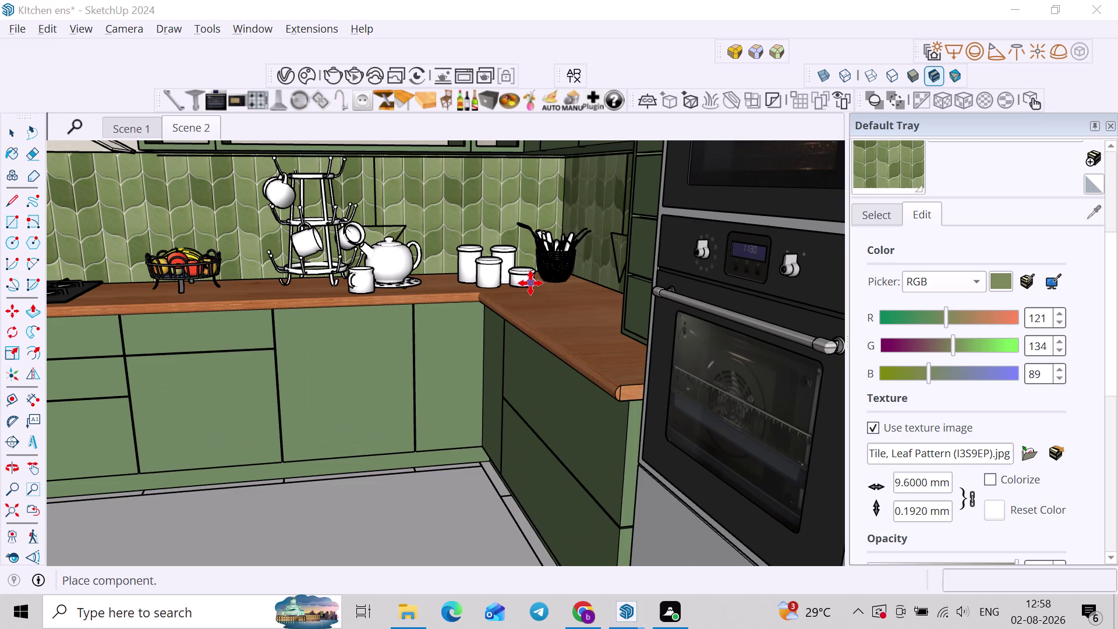
click(531, 283)
middle_drag(535, 285, 591, 334)
key(space)
scroll(up, 3)
scroll(down, 3)
middle_drag(476, 270, 365, 297)
middle_drag(371, 297, 439, 304)
scroll(up, 3)
click(363, 316)
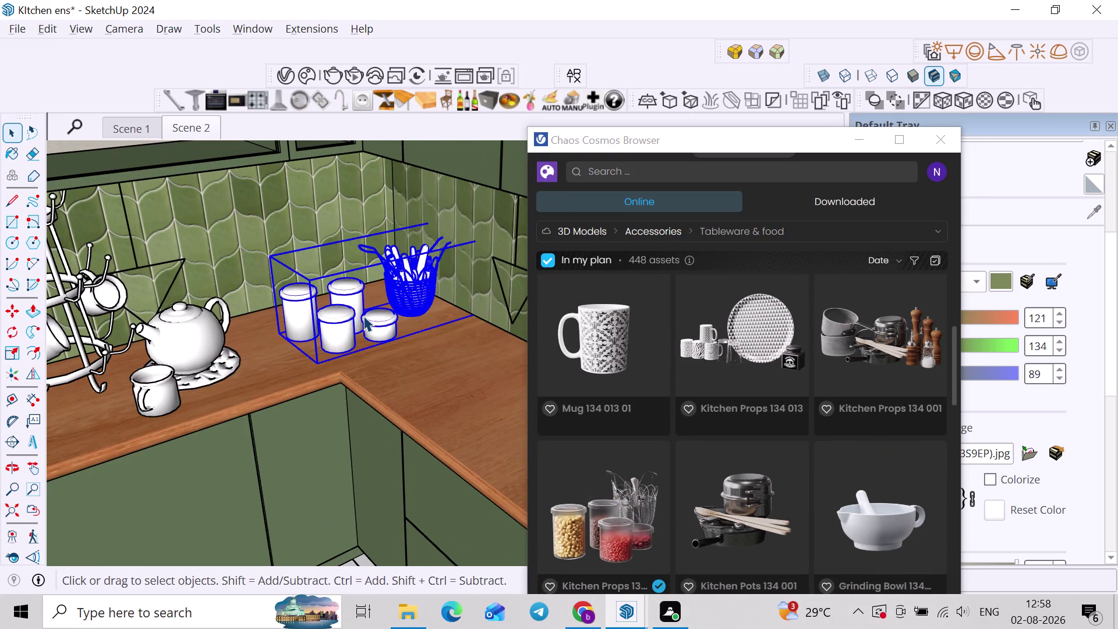
Rotate the kitchen props 90 degrees around a pivot on the counter.
key(q)
key(Up)
click(353, 350)
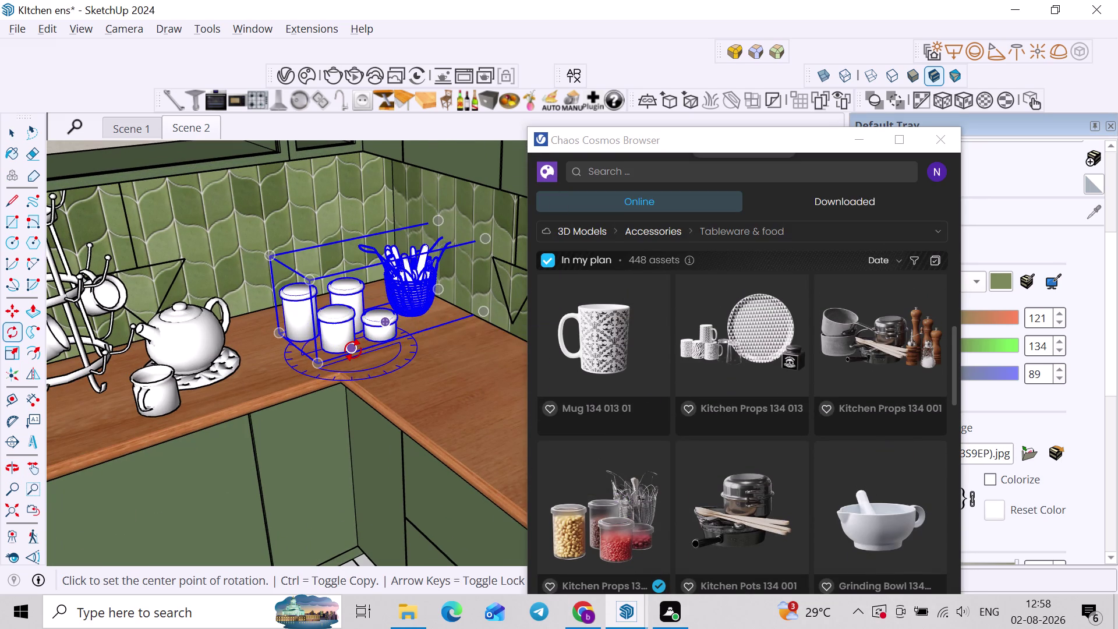
click(392, 339)
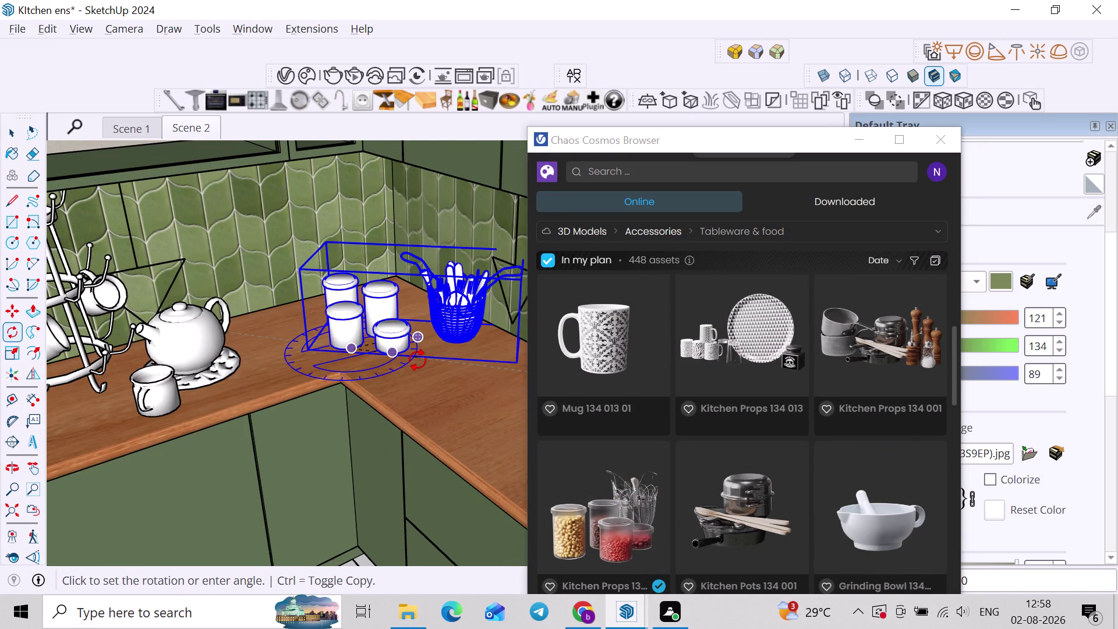
text(90)
key(Return)
middle_drag(417, 359, 426, 351)
scroll(up, 3)
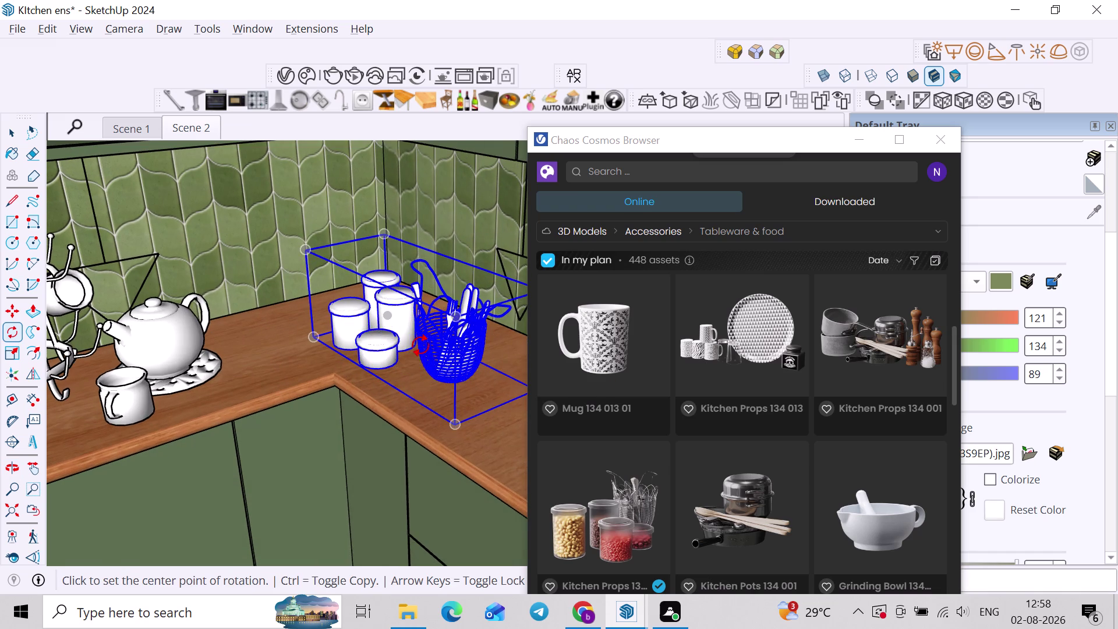
middle_drag(422, 342, 403, 341)
middle_drag(408, 334, 430, 317)
key(space)
scroll(up, 3)
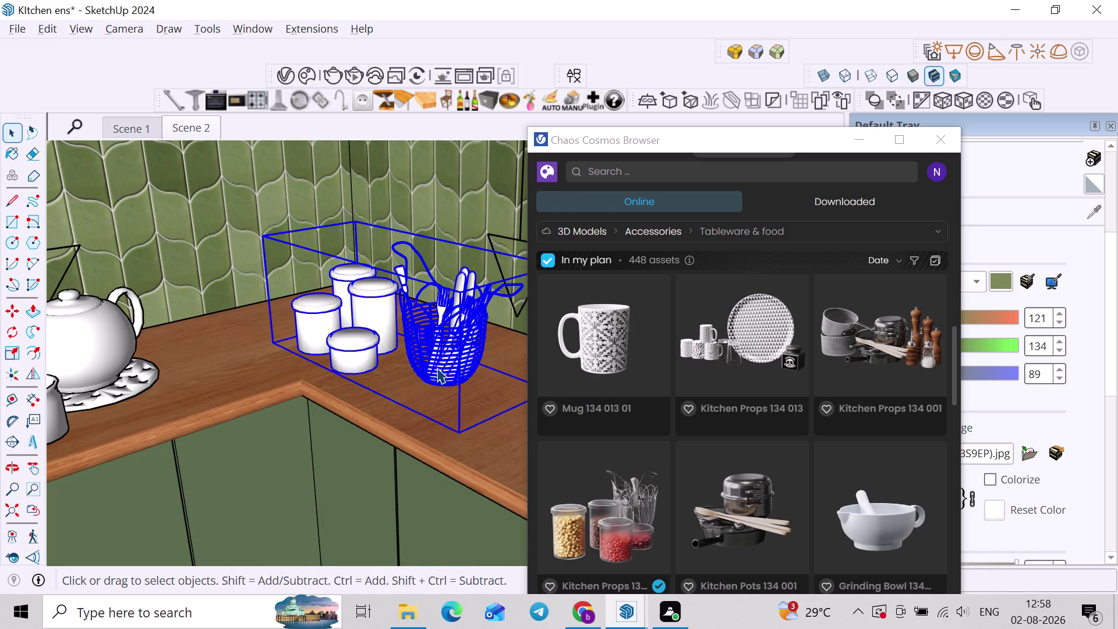
Move the rotated props to a new spot on the countertop.
key(m)
click(427, 387)
click(385, 368)
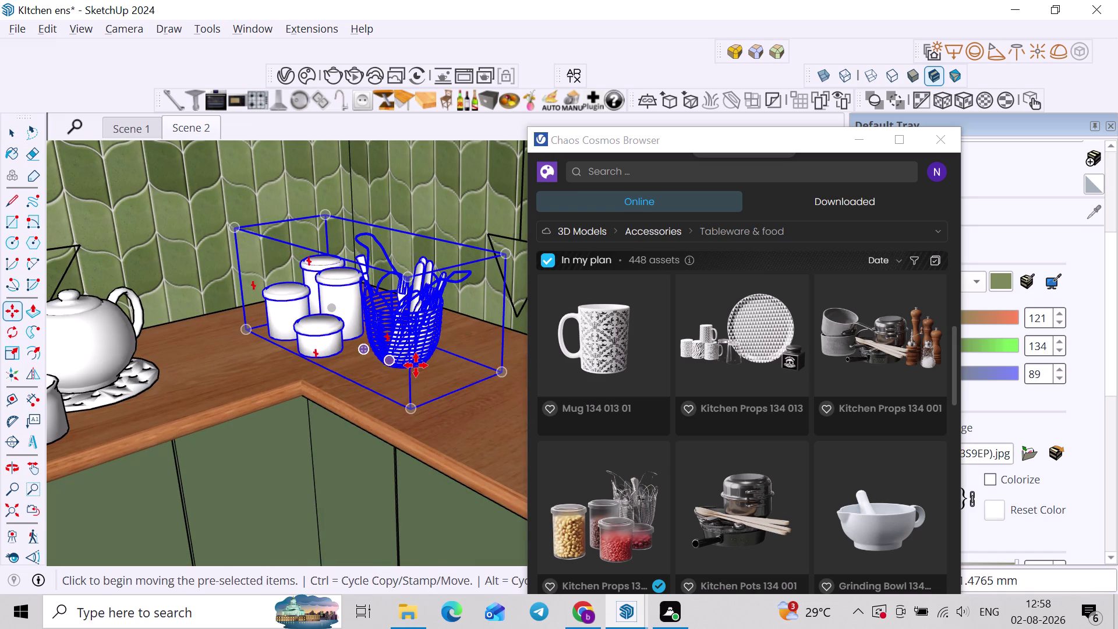
click(417, 365)
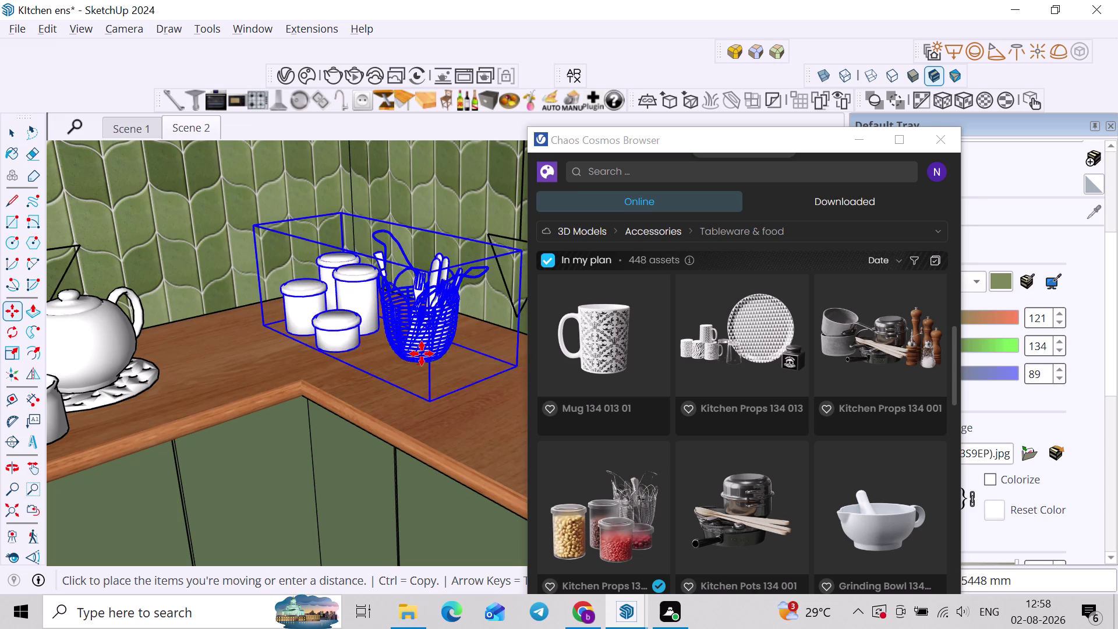
click(436, 350)
key(space)
scroll(up, 3)
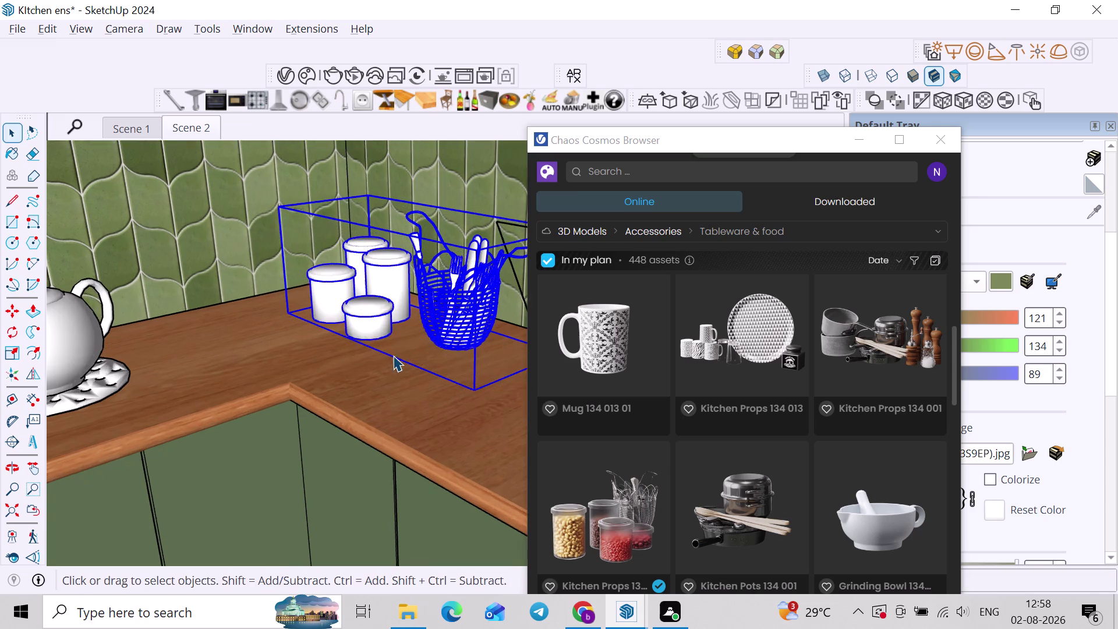
middle_drag(393, 355, 445, 386)
scroll(up, 3)
Nudge the props further along the counter against the backsplash.
key(m)
click(348, 355)
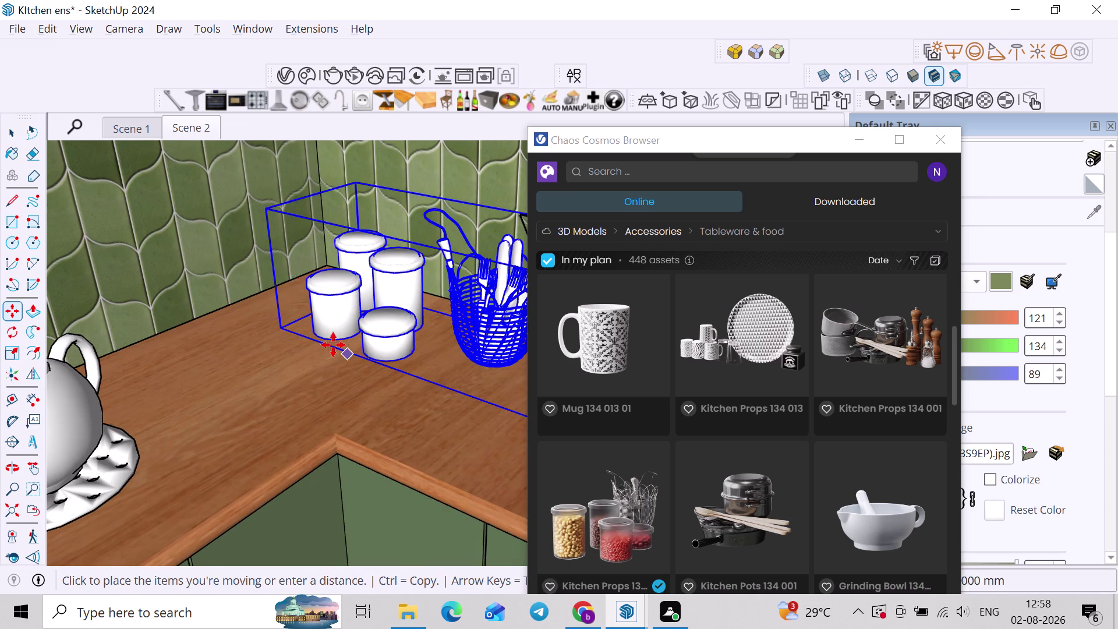
click(309, 333)
scroll(down, 3)
key(space)
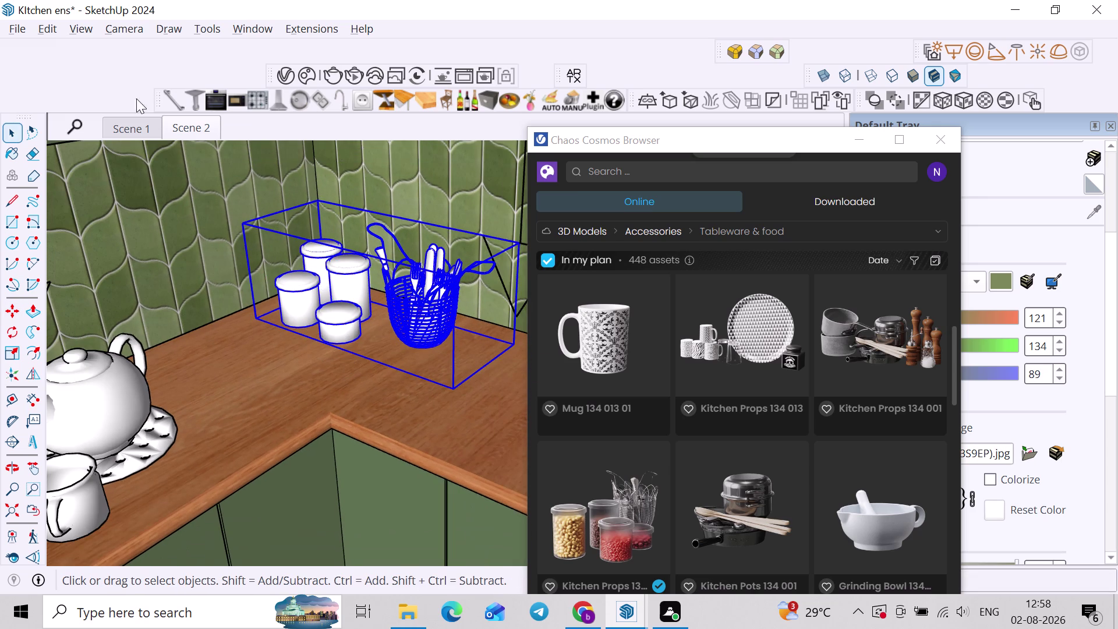
click(202, 135)
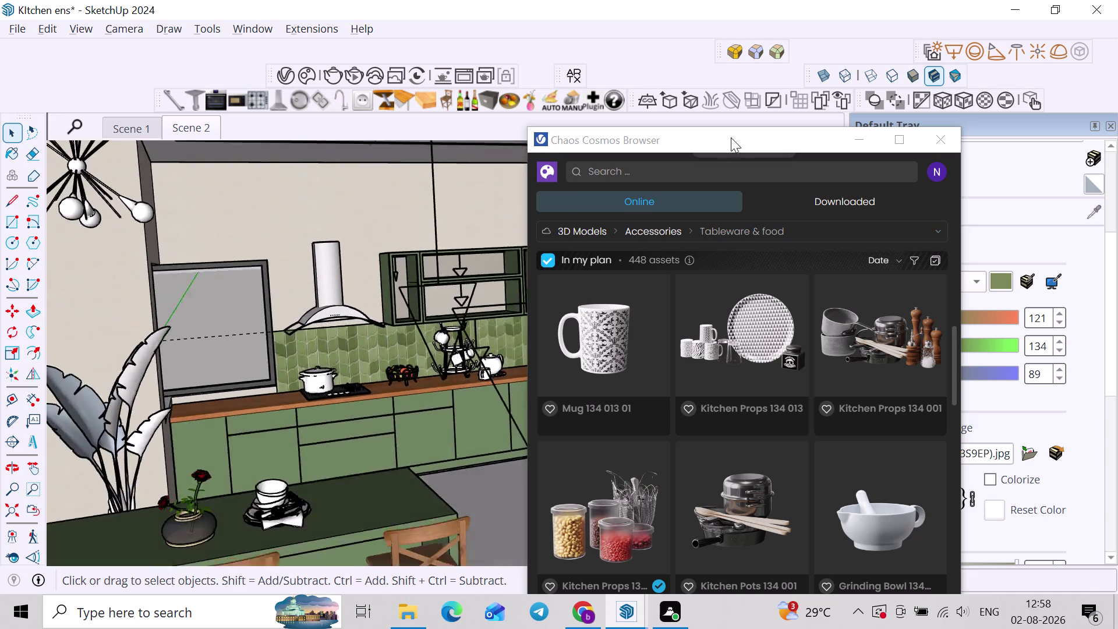
Raise the Cosmos Browser window and scroll down through the tableware assets.
drag(728, 141, 737, 71)
scroll(down, 3)
scroll(down, 3)
scroll(down, 3)
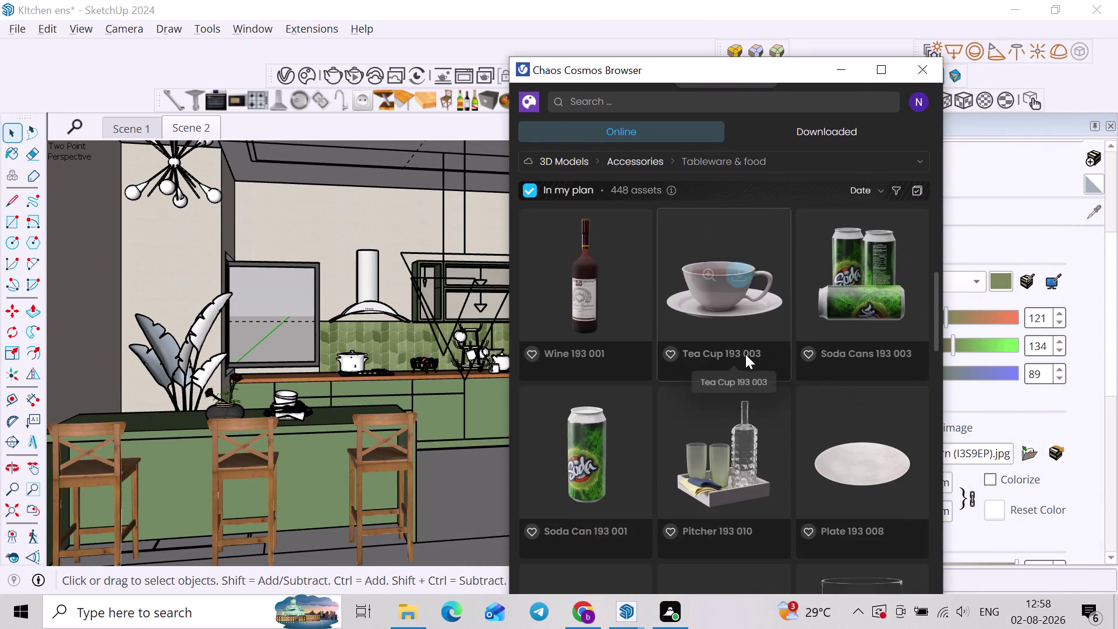
scroll(down, 3)
scroll(down, 3)
scroll(down, 3)
Download Fruit Bowl 193 001 and bring it into the model.
scroll(up, 3)
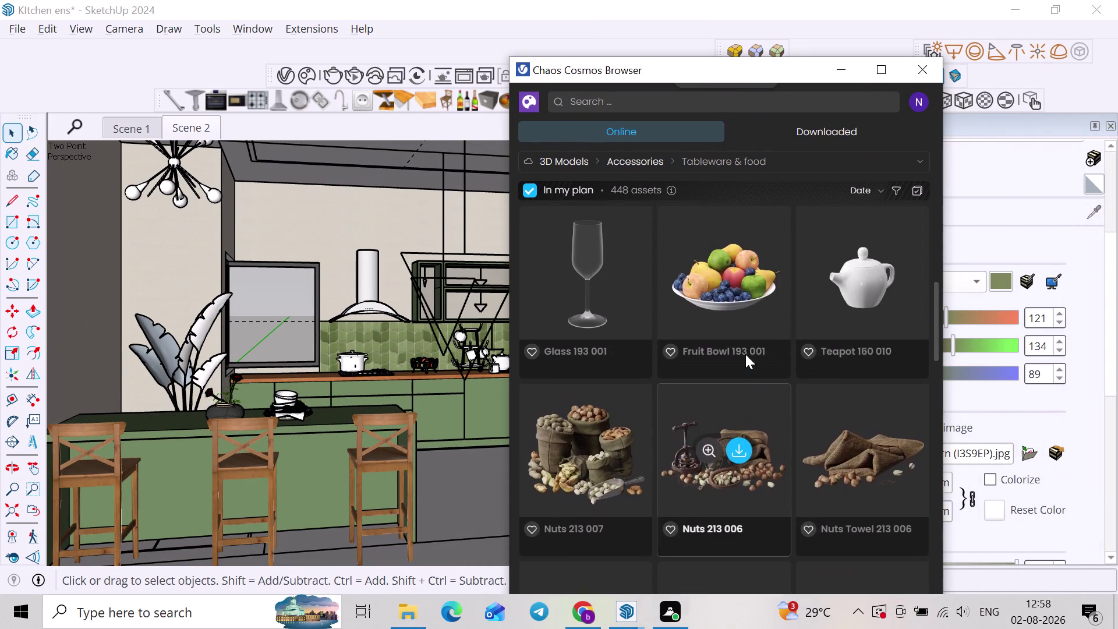
scroll(up, 3)
click(734, 370)
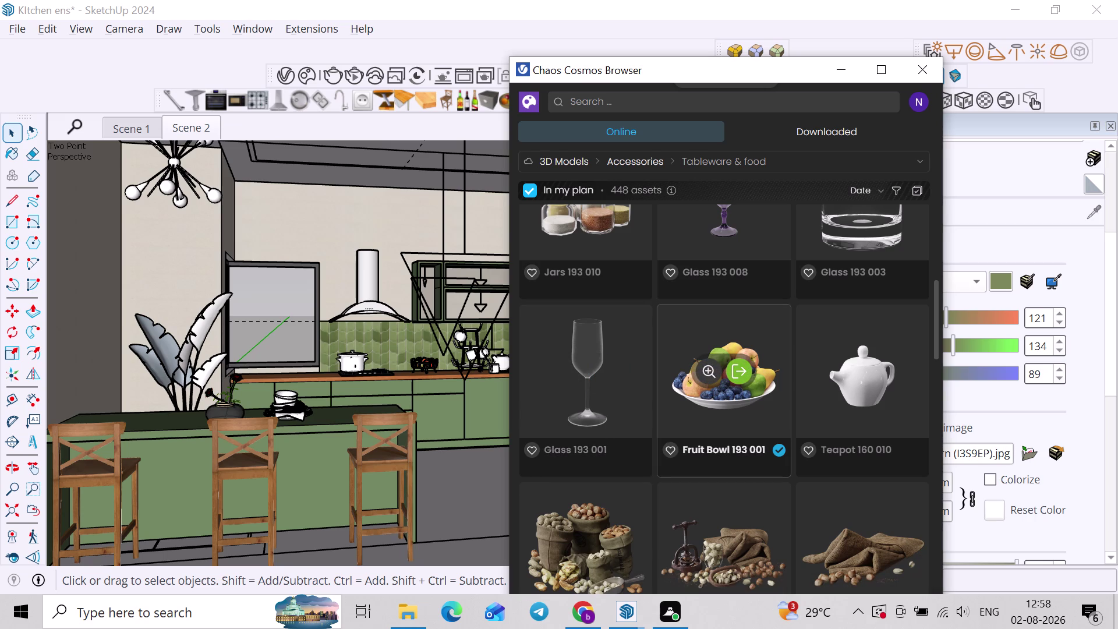
click(738, 375)
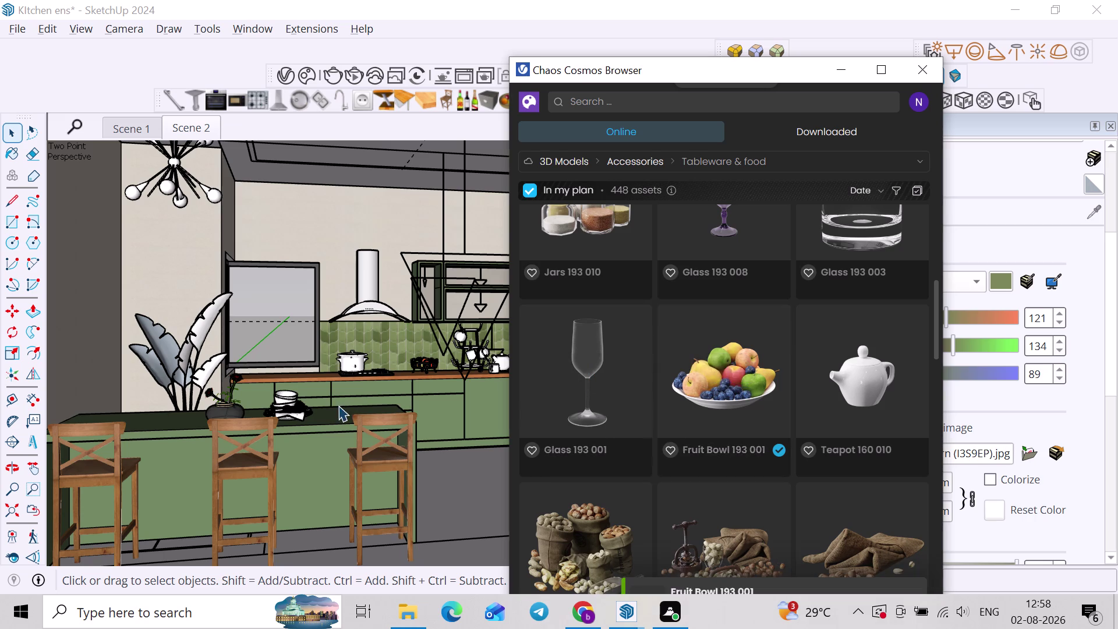
Drop the fruit bowl on the kitchen island and return to selection.
scroll(up, 3)
middle_drag(356, 411, 308, 445)
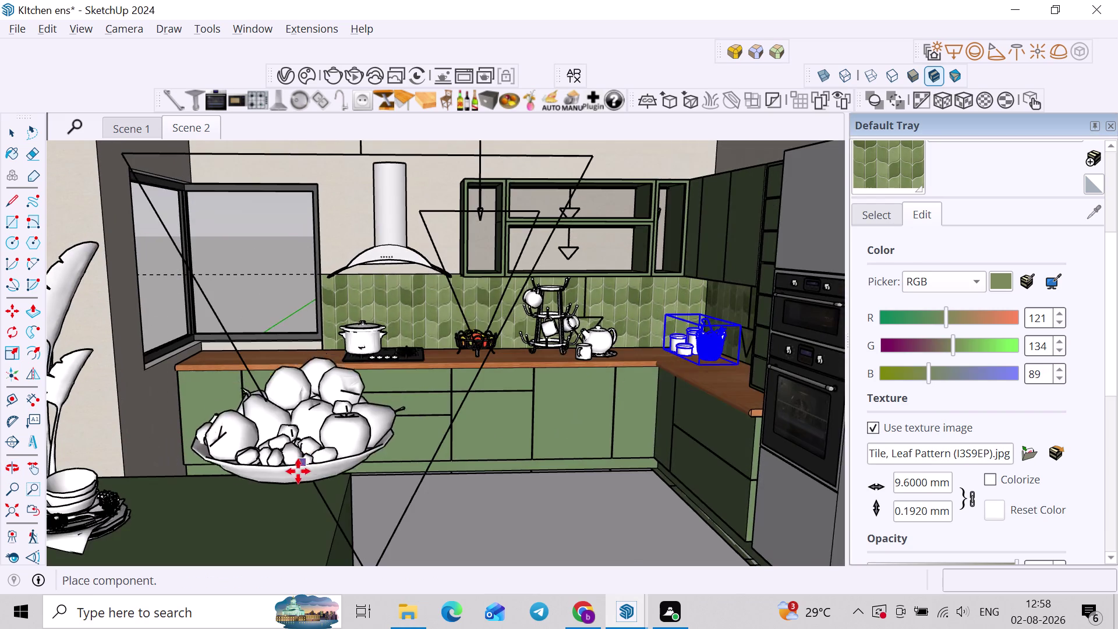
scroll(down, 3)
middle_drag(299, 471, 344, 424)
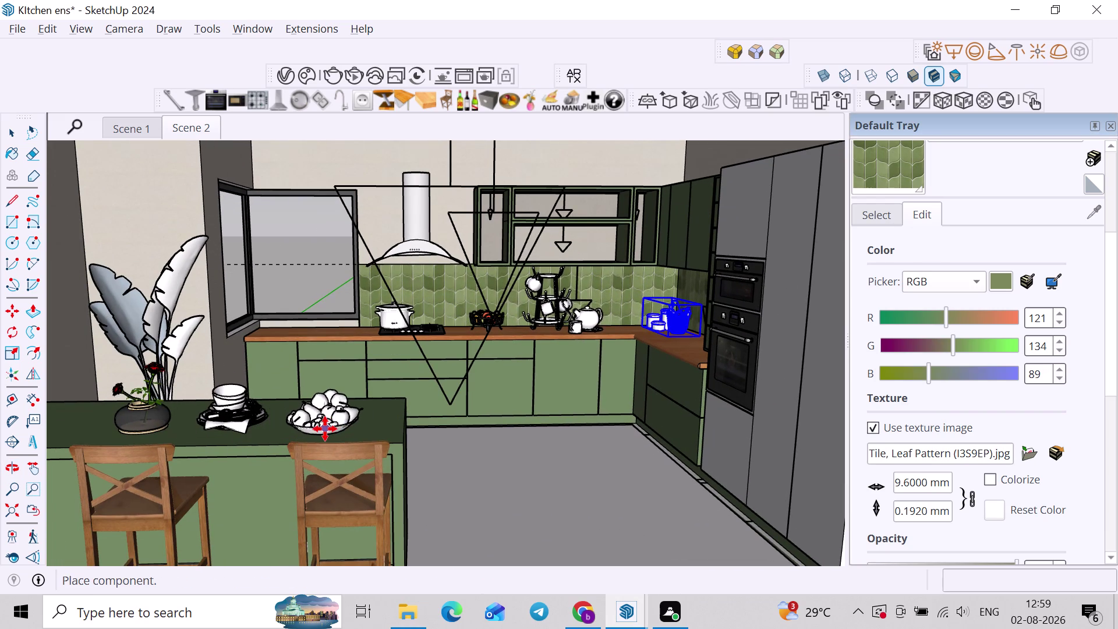
click(327, 429)
key(space)
Browse Chaos Cosmos Accessories > Tableware & food for more props.
click(436, 471)
scroll(down, 3)
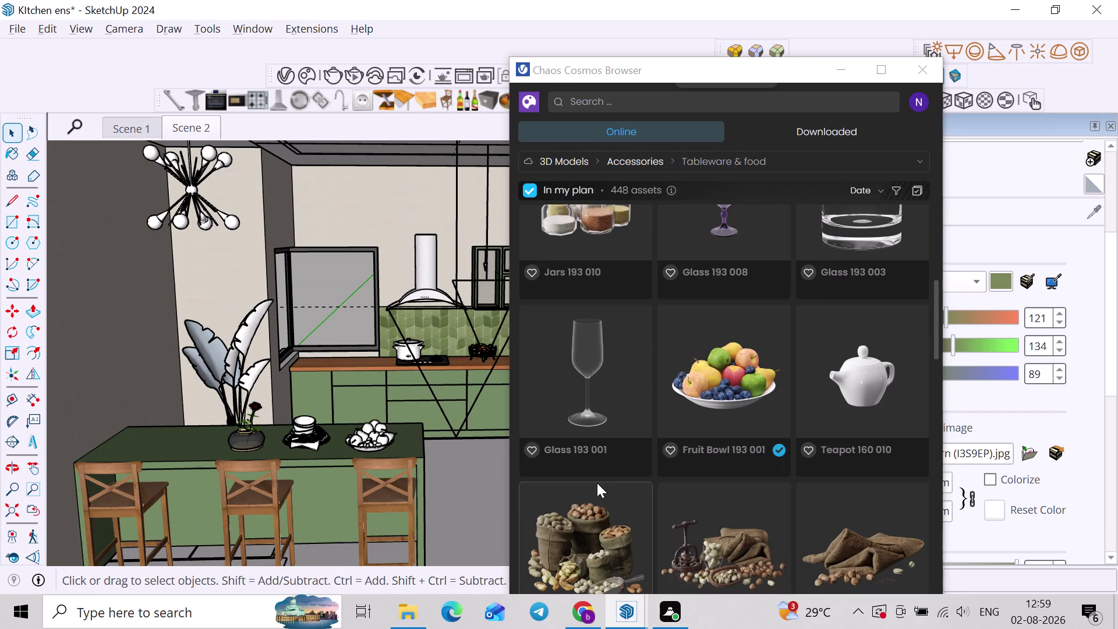
scroll(down, 3)
scroll(down, 3)
scroll(down, 3)
middle_drag(318, 425, 318, 423)
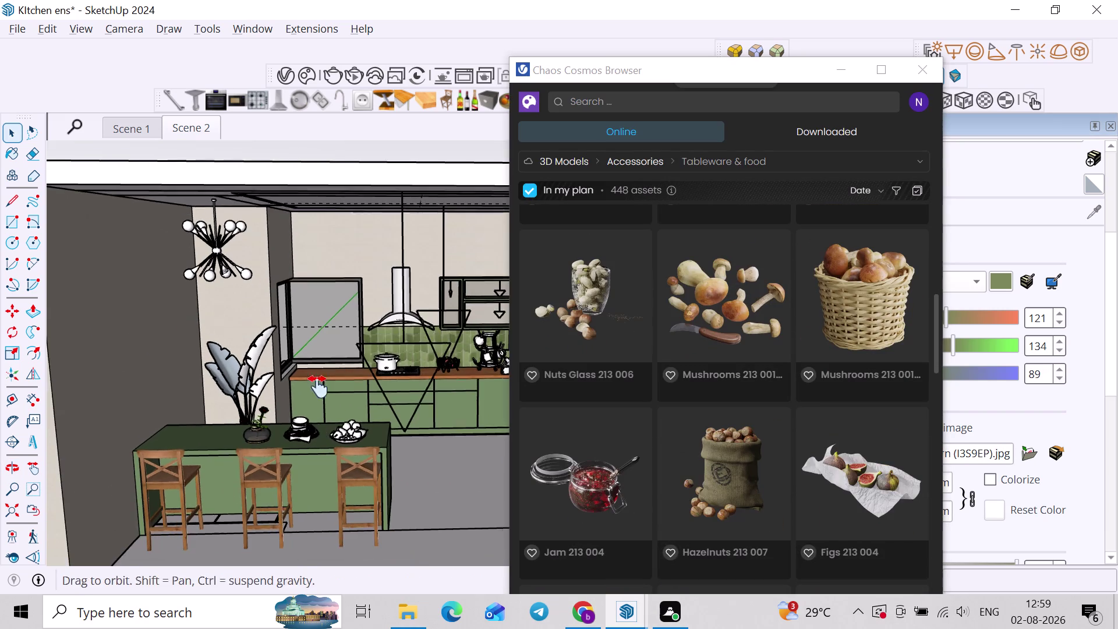
middle_drag(318, 422, 319, 359)
scroll(up, 3)
scroll(up, 3)
scroll(down, 3)
scroll(down, 3)
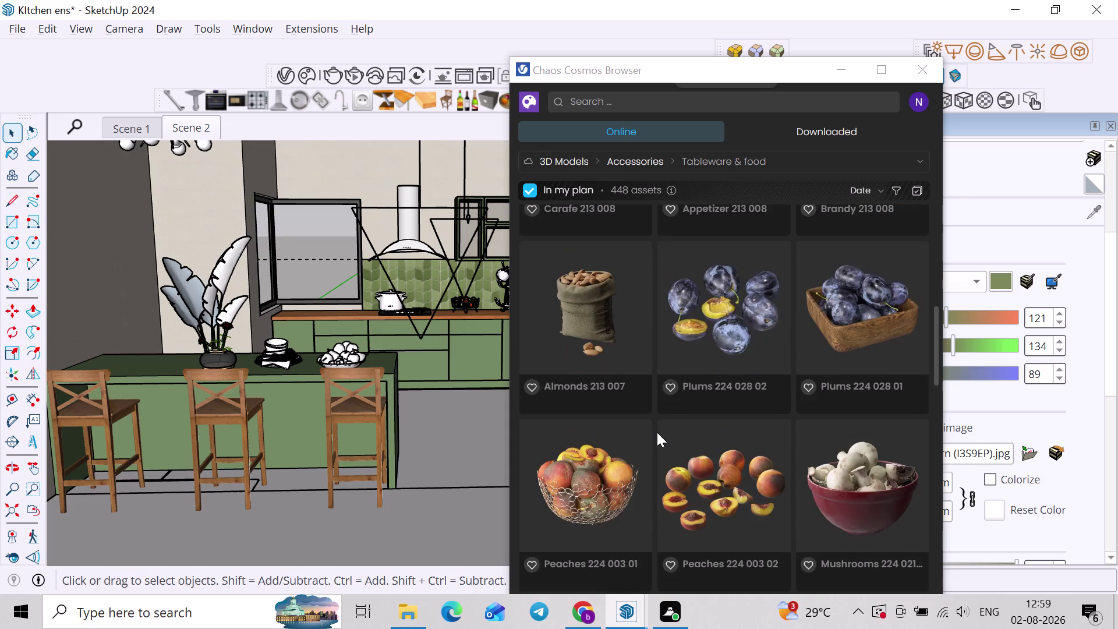
scroll(down, 3)
scroll(down, 3)
Download Kitchen Utensils 20-56 from Cosmos and start placing it.
scroll(down, 3)
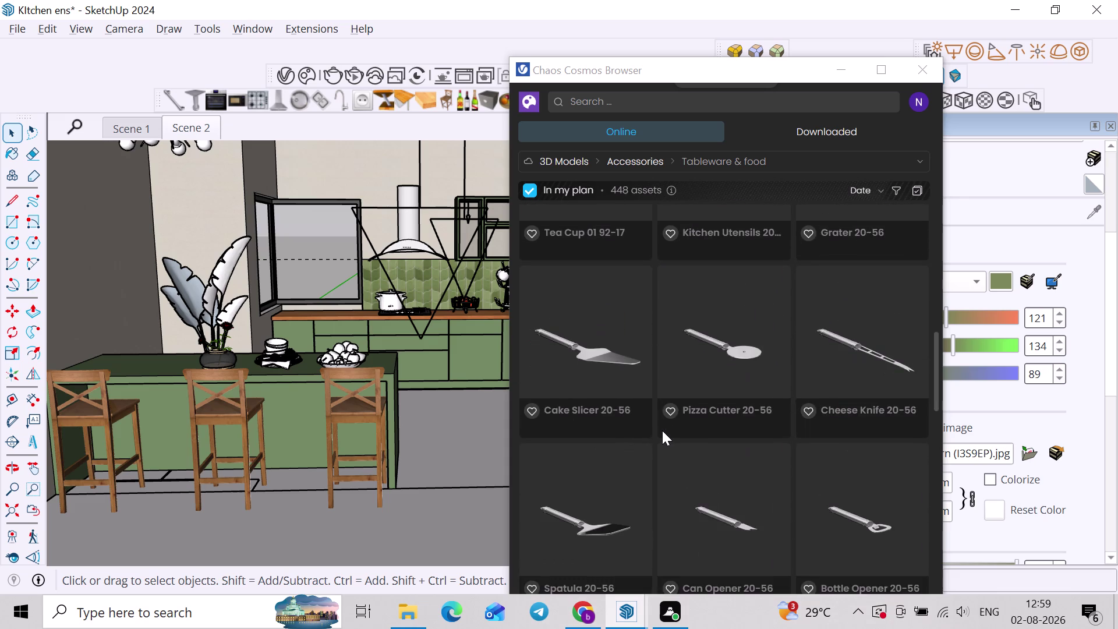
scroll(up, 3)
scroll(up, 3)
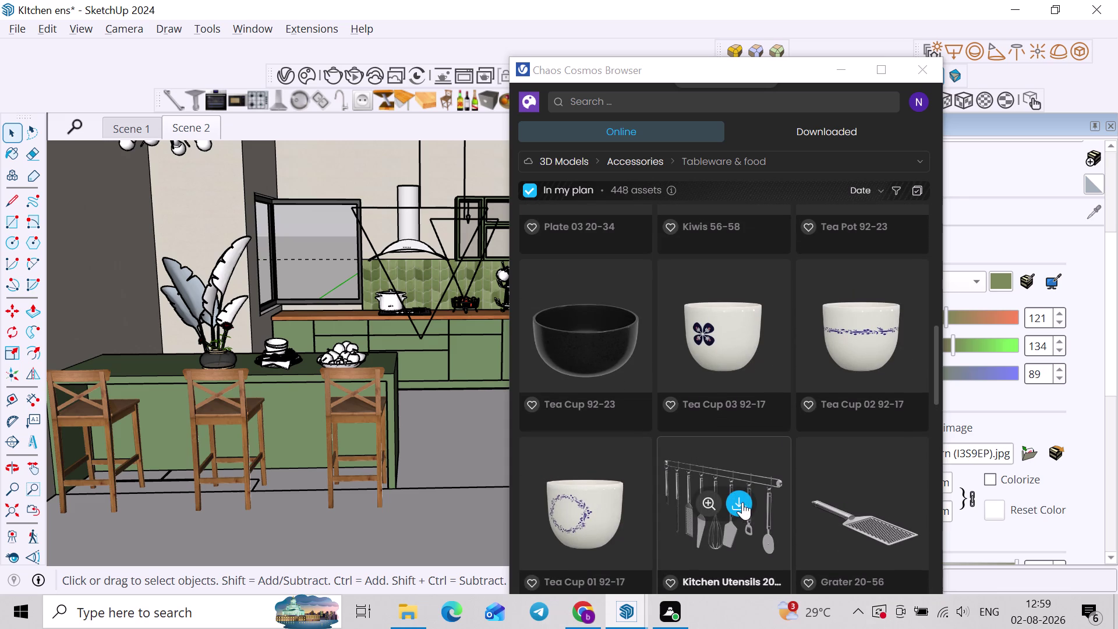
click(743, 502)
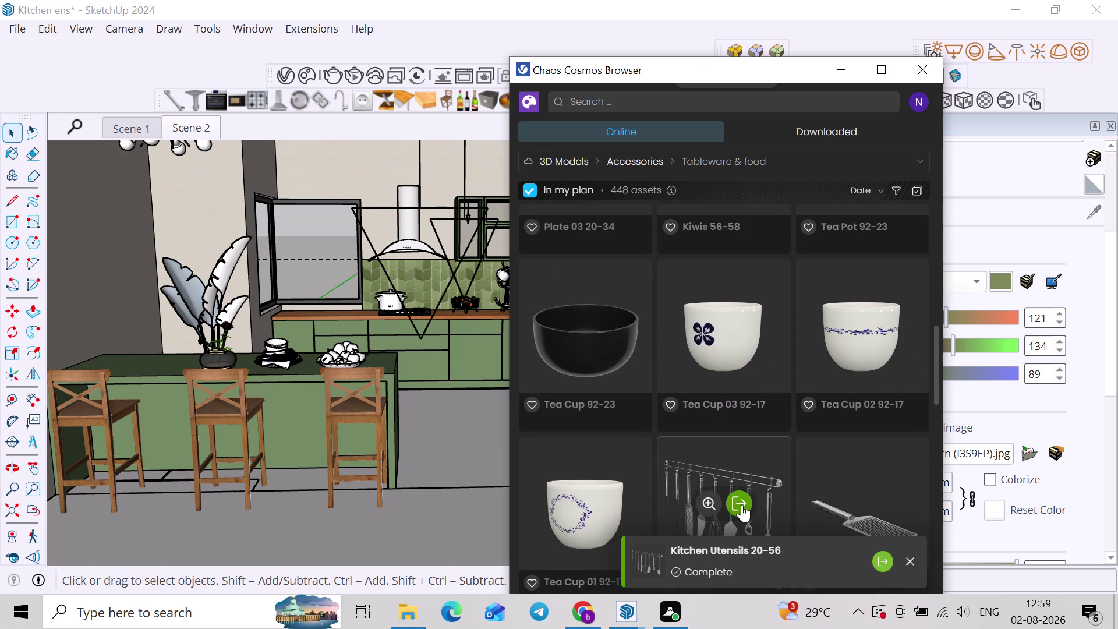
click(729, 501)
Hang the utensil rack on the tiled backsplash, then view the whole kitchen.
scroll(up, 3)
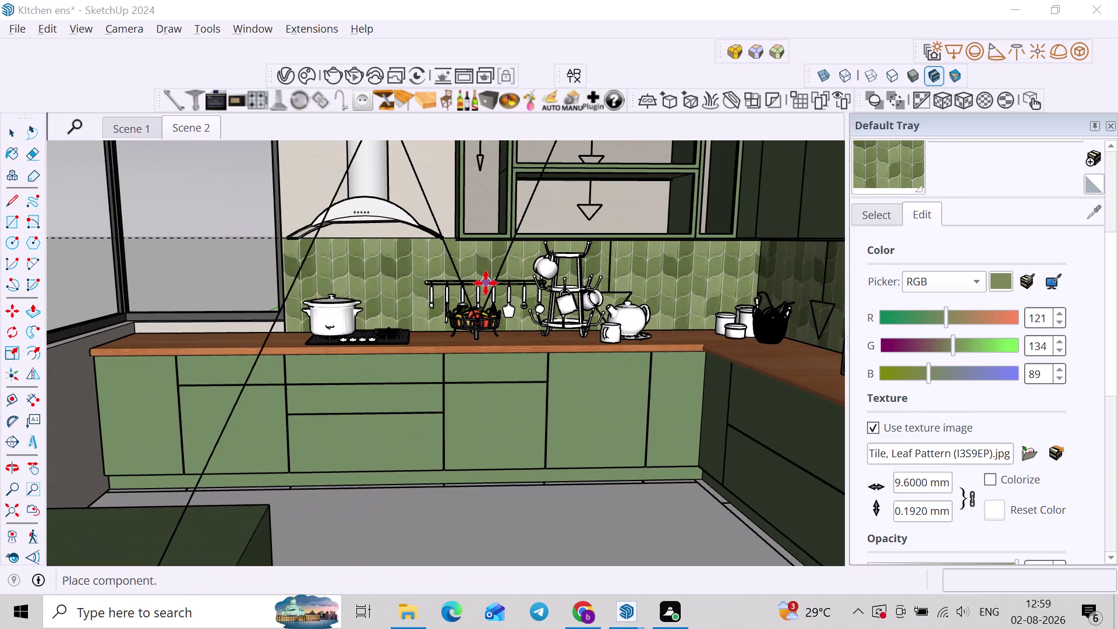
middle_drag(486, 283, 378, 332)
scroll(up, 3)
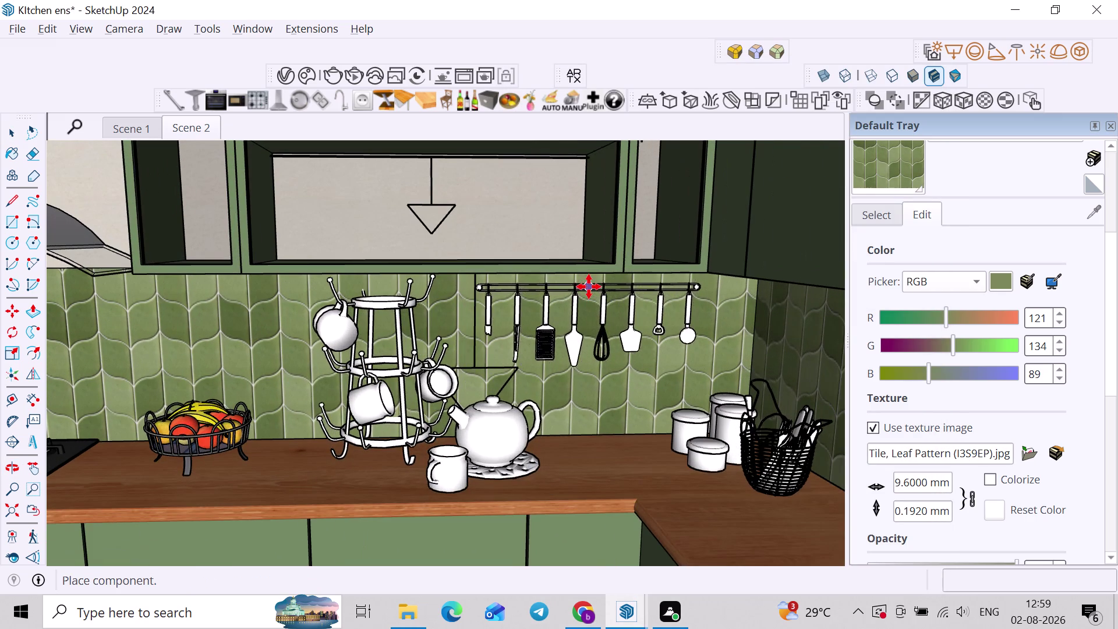
click(596, 280)
scroll(up, 3)
key(space)
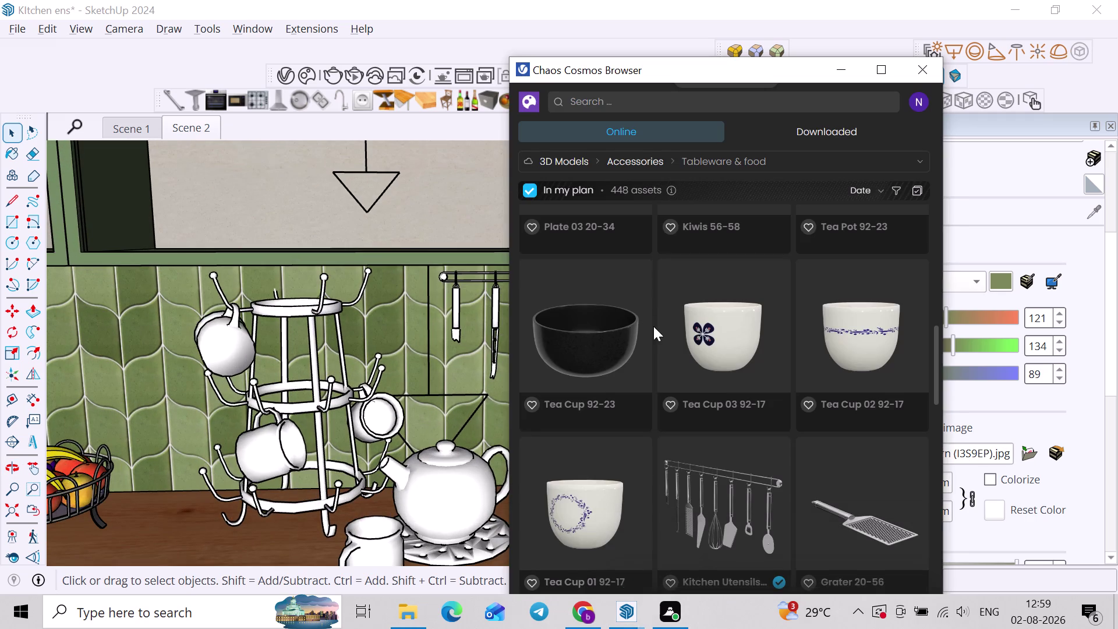
middle_drag(653, 326, 658, 307)
scroll(down, 3)
middle_drag(476, 329, 347, 329)
middle_drag(355, 337, 417, 302)
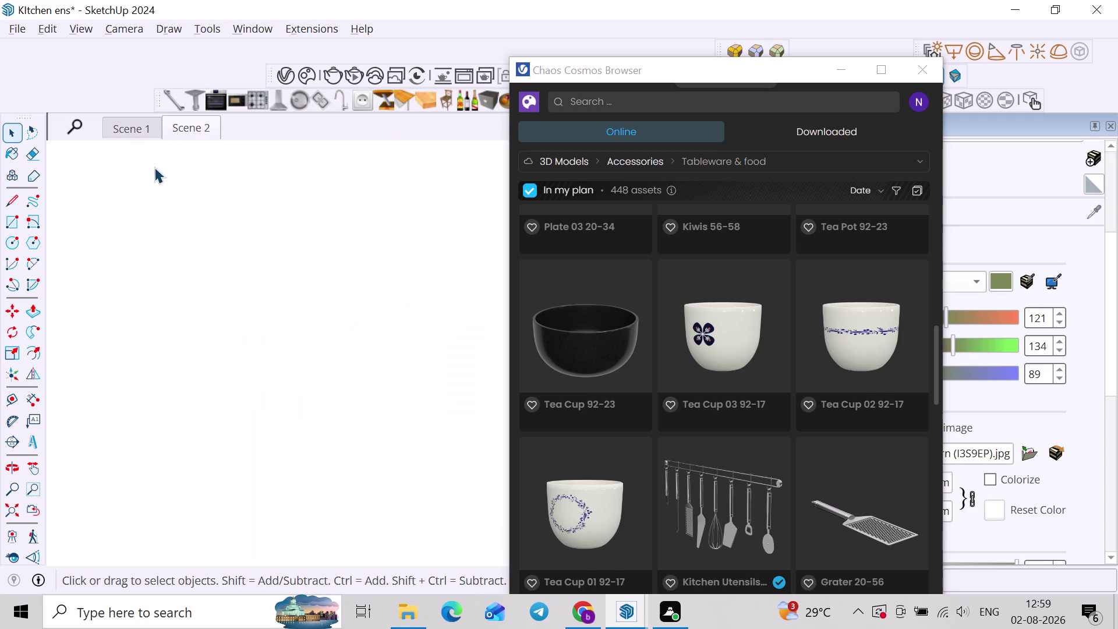
click(197, 134)
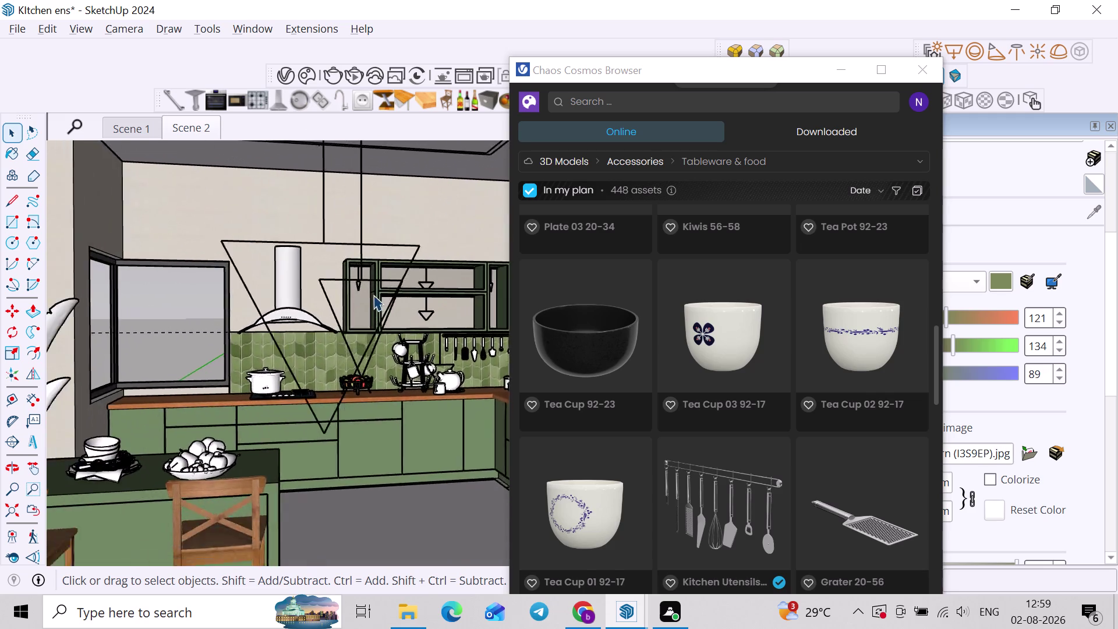
Close Chaos Cosmos, switch to the Scene 2 view, and render with V-Ray.
click(927, 74)
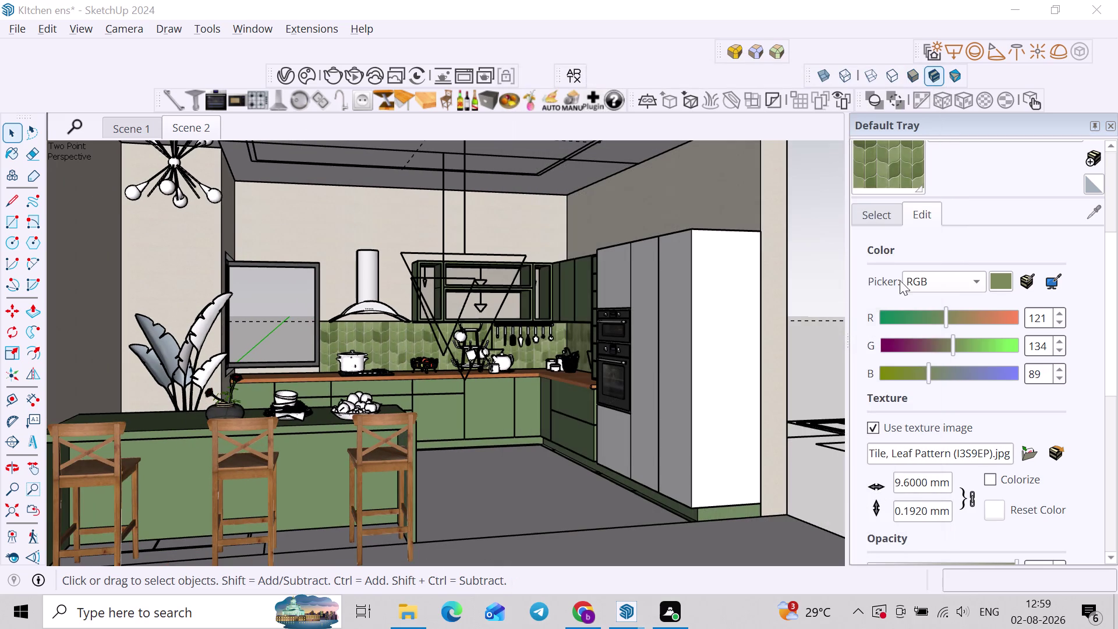
click(809, 329)
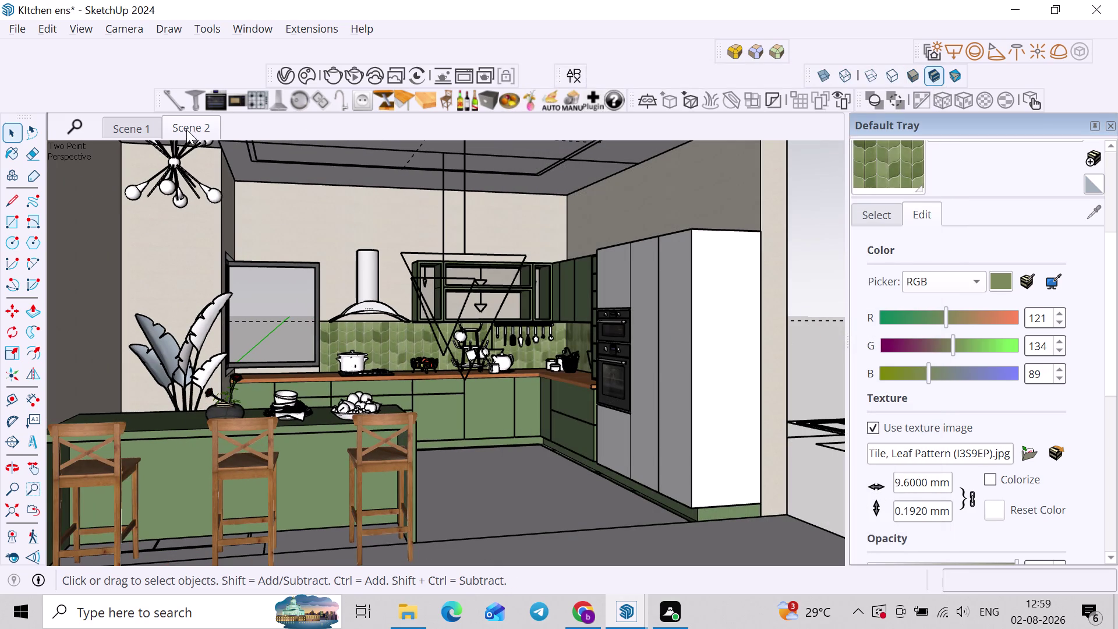
click(346, 72)
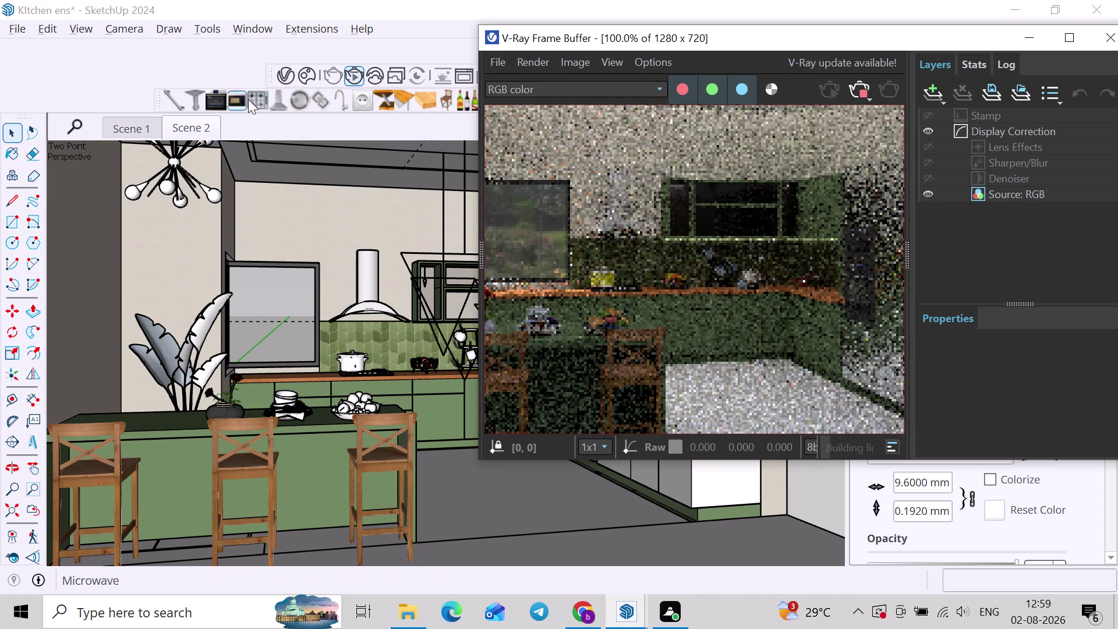
In the V-Ray Asset Editor's Lights list, set Mesh Light intensity to 80.
click(293, 73)
drag(192, 202, 298, 157)
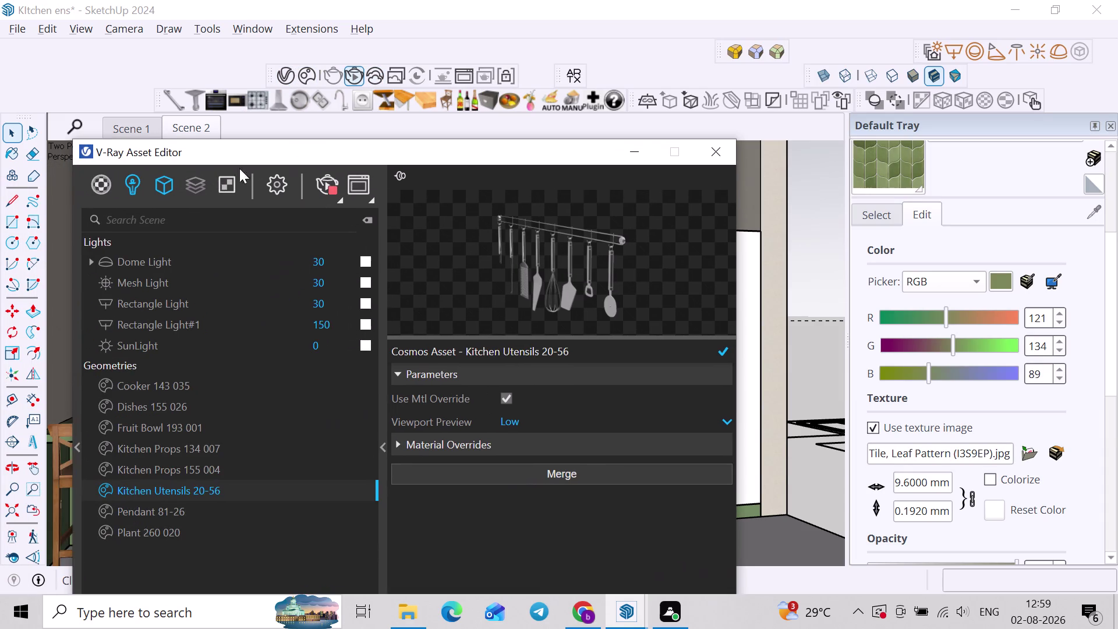
click(122, 182)
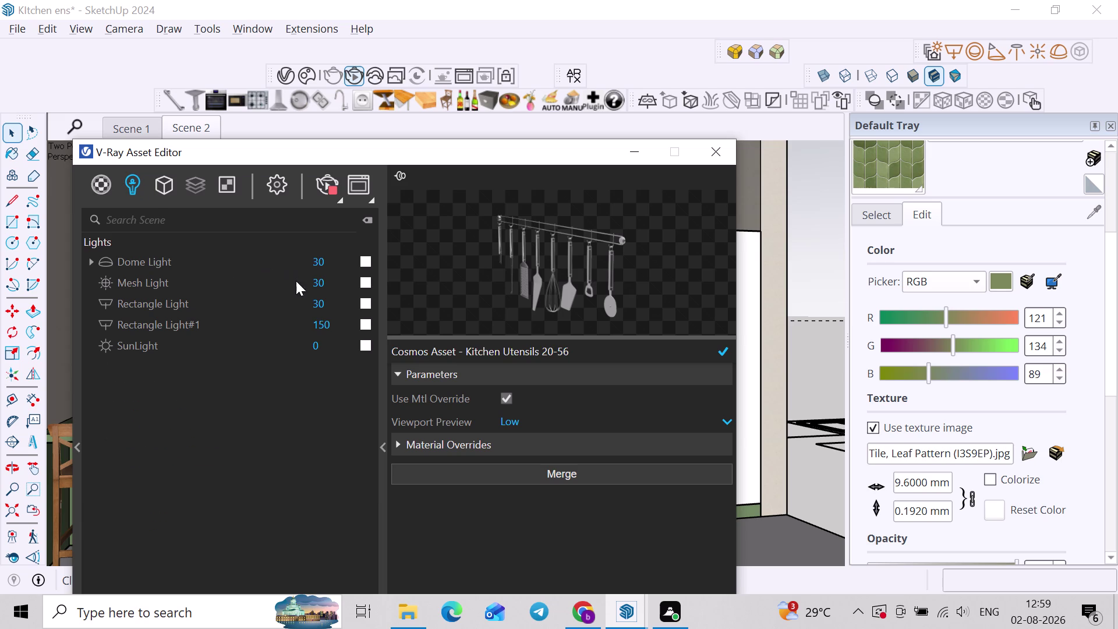
drag(327, 281, 283, 288)
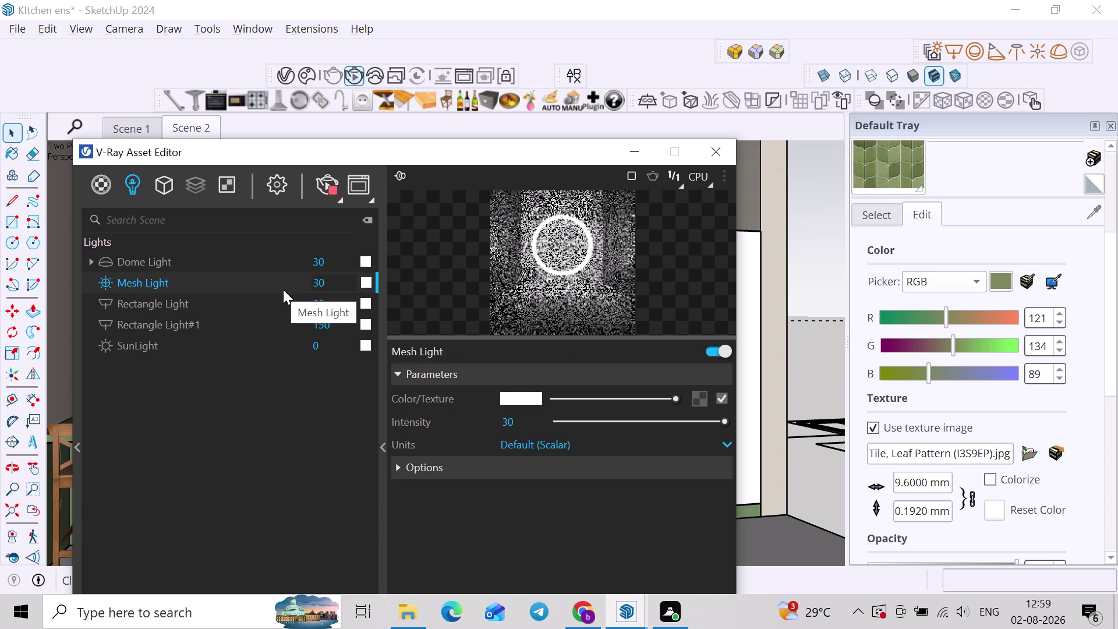
key(8)
double_click(325, 284)
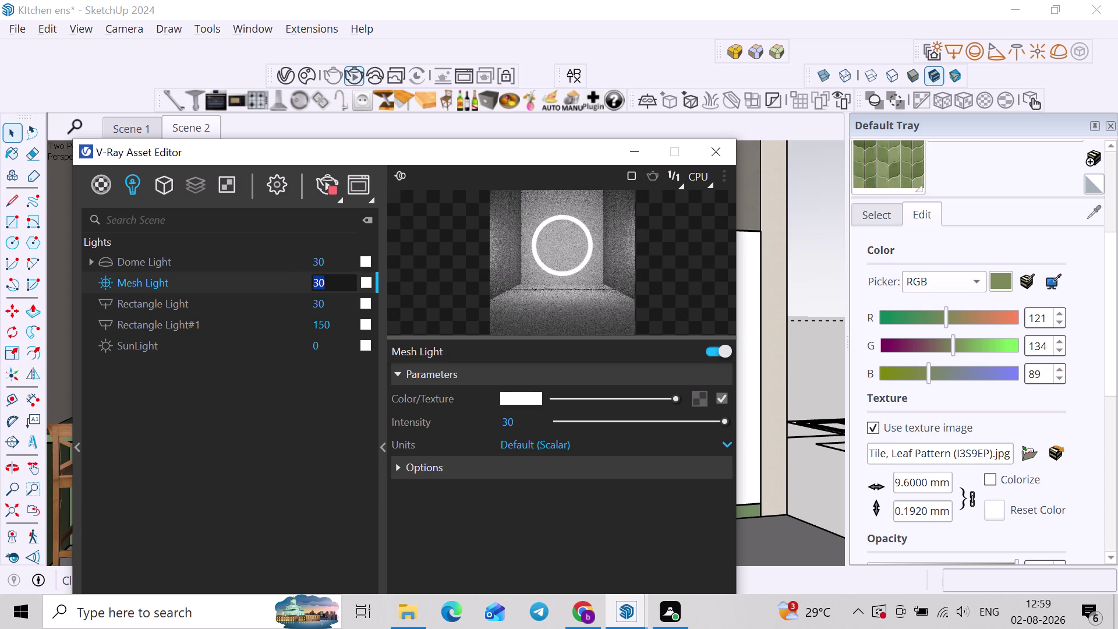
text(80)
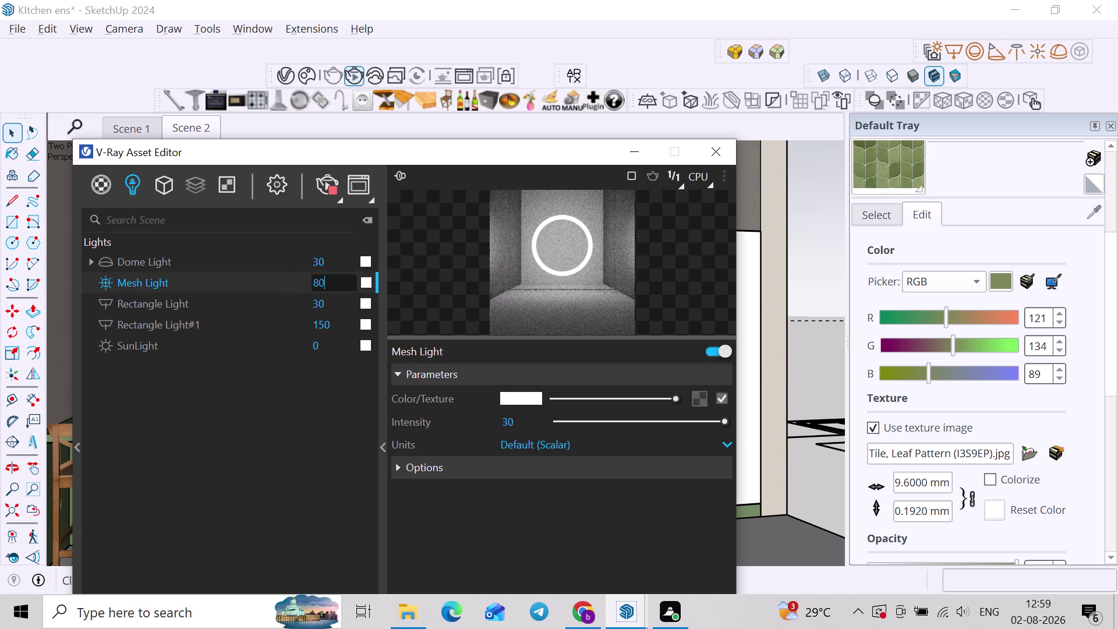
key(Return)
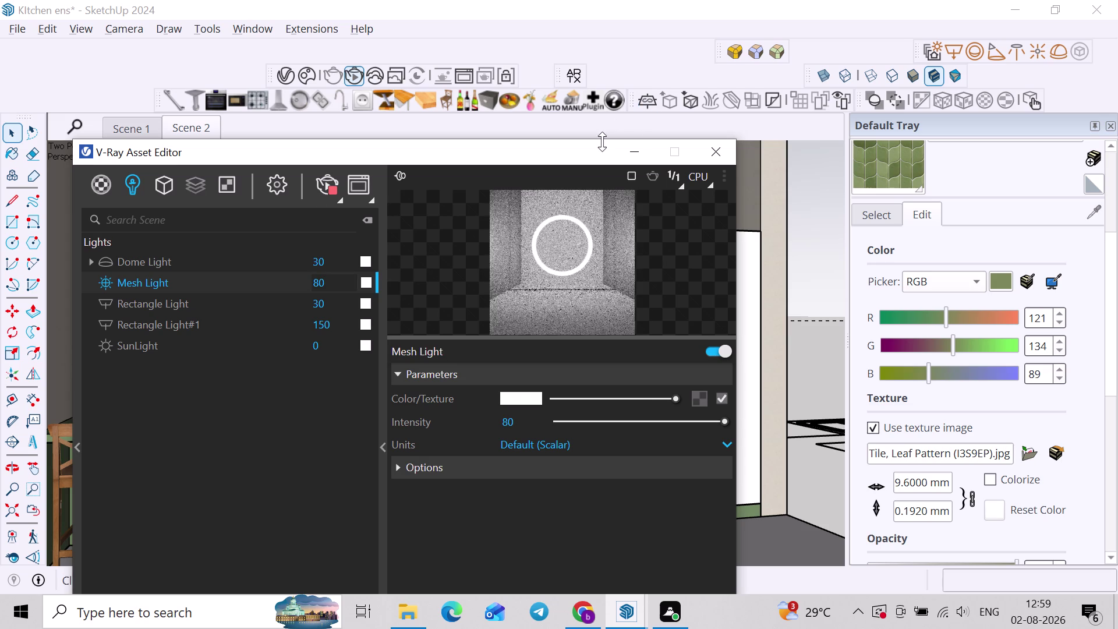
Move the Asset Editor aside and bring up the running V-Ray windows.
drag(608, 156, 596, 145)
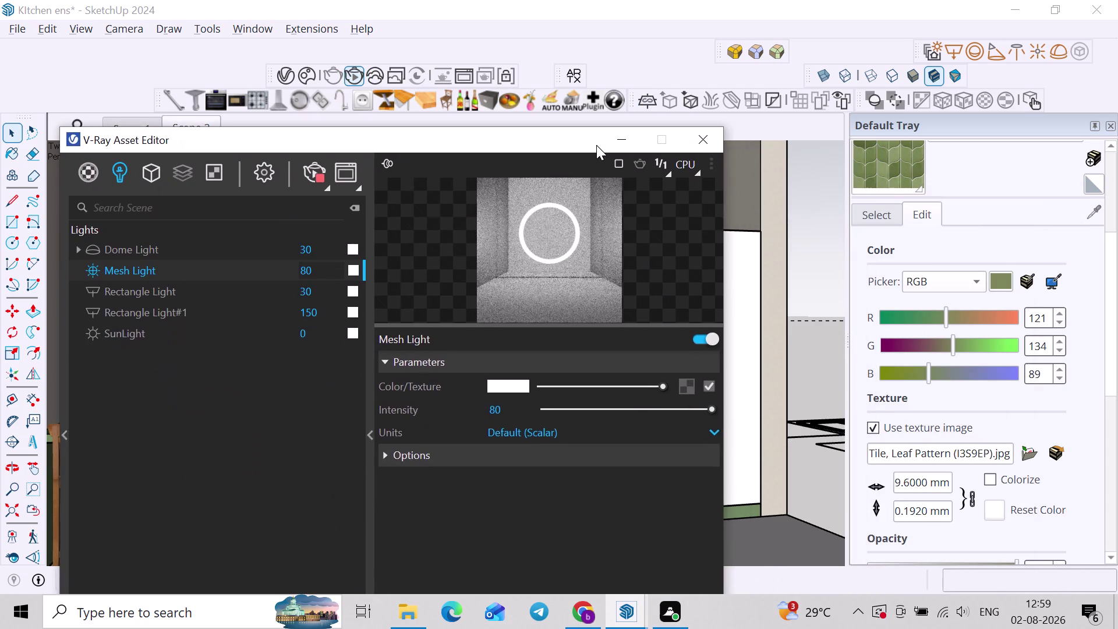
drag(597, 145, 606, 117)
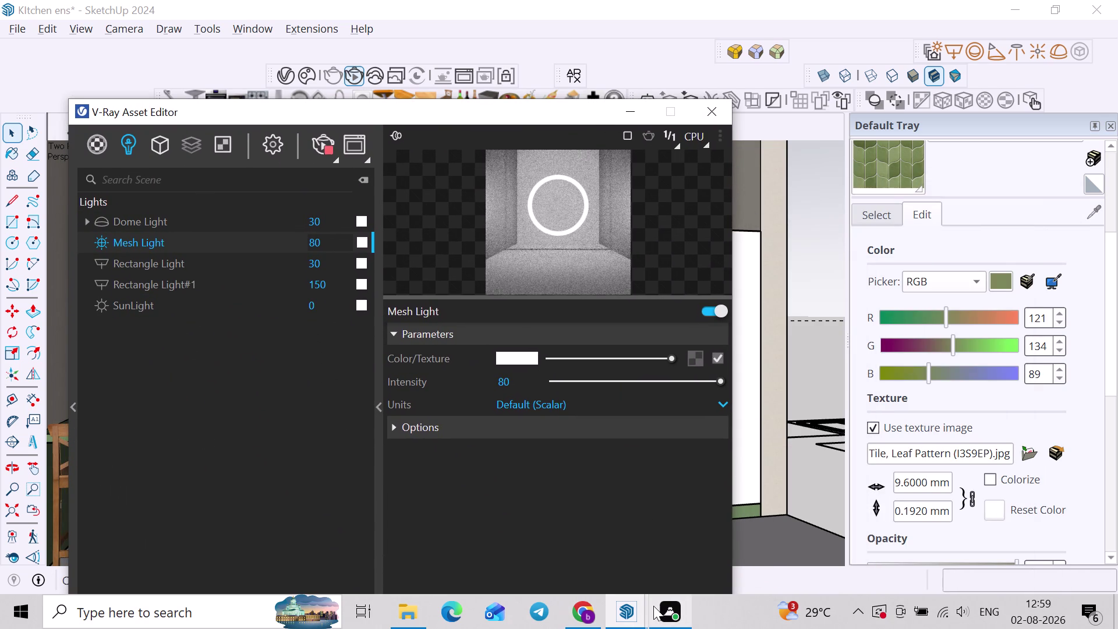
click(626, 612)
Watch the kitchen render refine in the Frame Buffer, zoomed out to 50%.
click(644, 537)
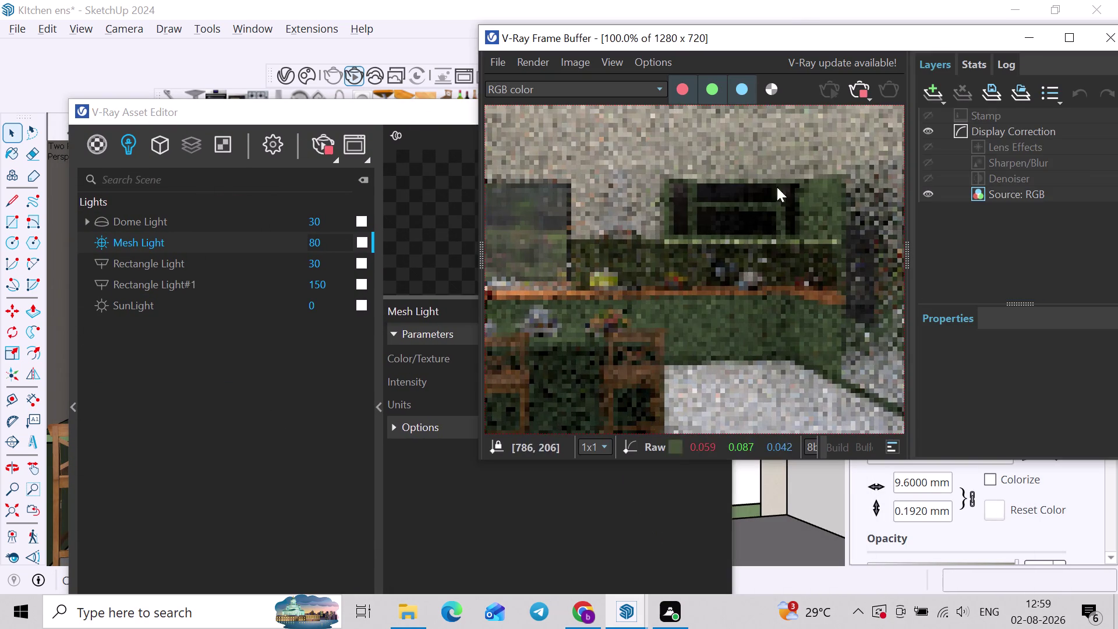
scroll(down, 3)
scroll(up, 3)
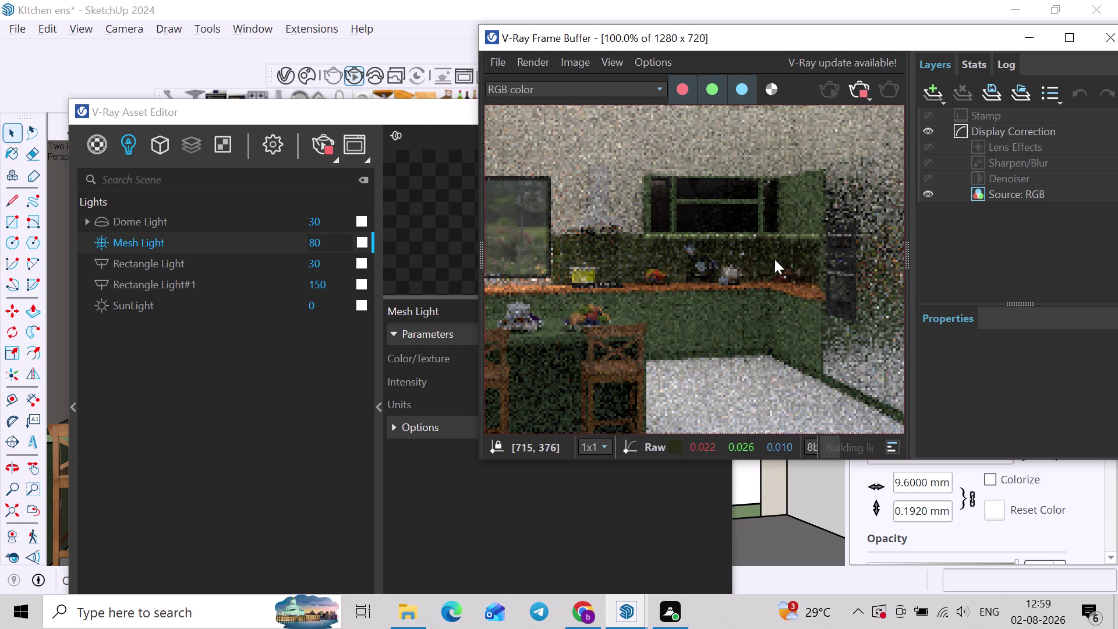
scroll(up, 3)
scroll(down, 3)
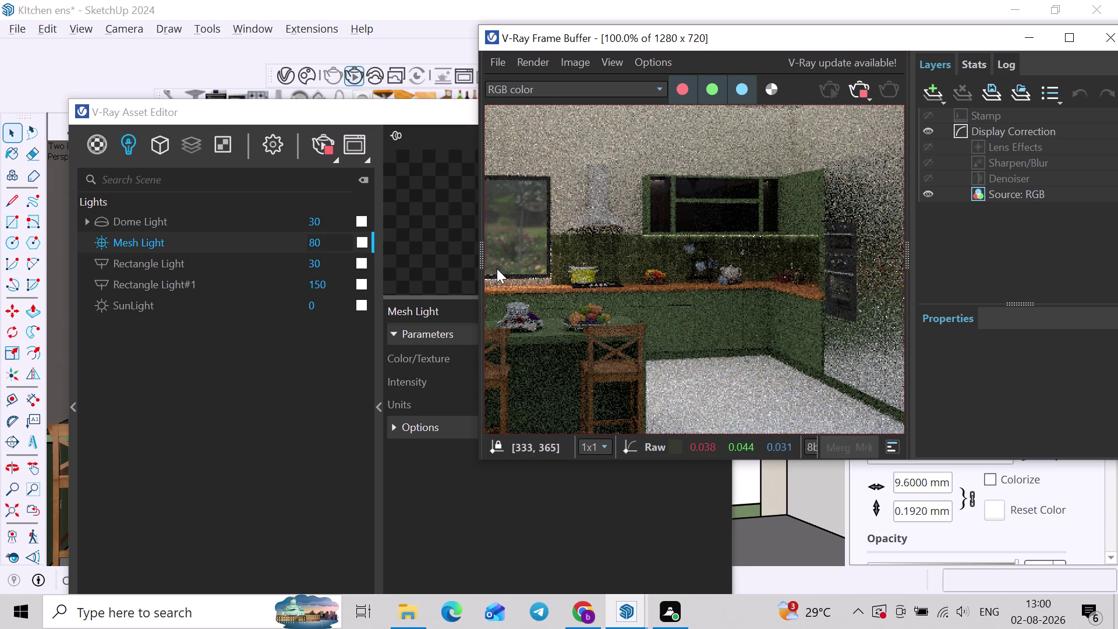
scroll(down, 3)
scroll(up, 3)
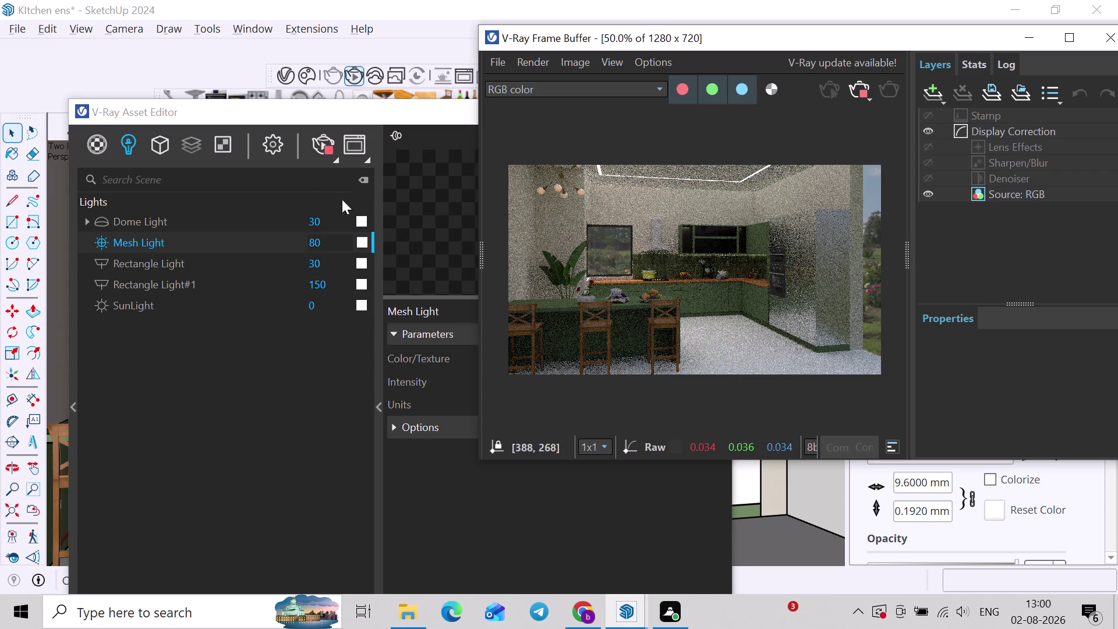
drag(324, 266, 282, 264)
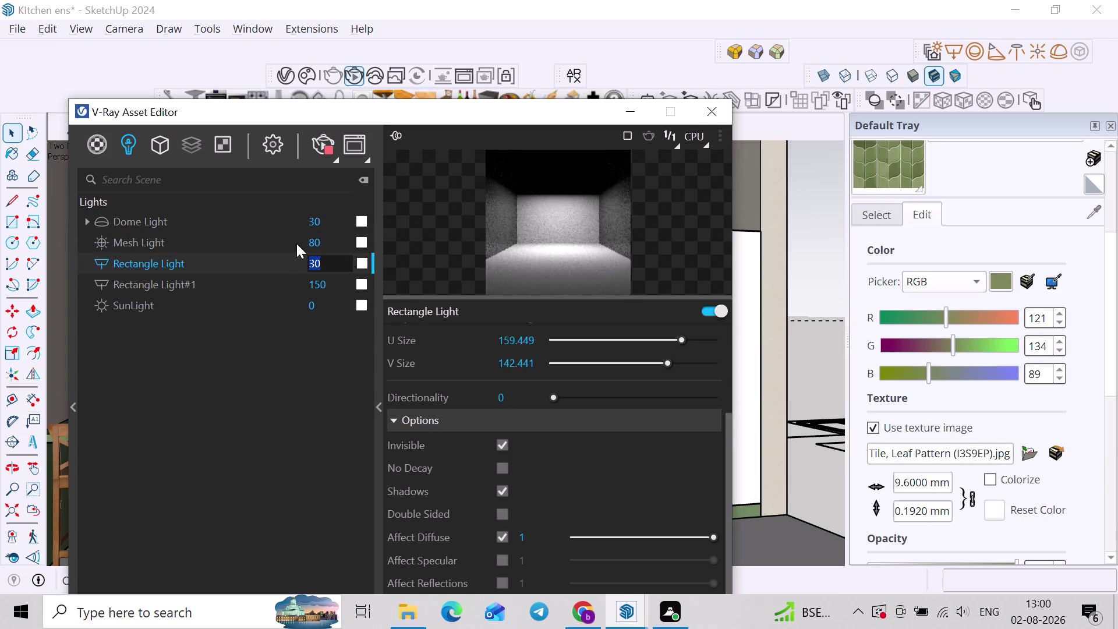
Set the Rectangle Light intensity to 100.
text(100.)
key(BackSpace)
key(Return)
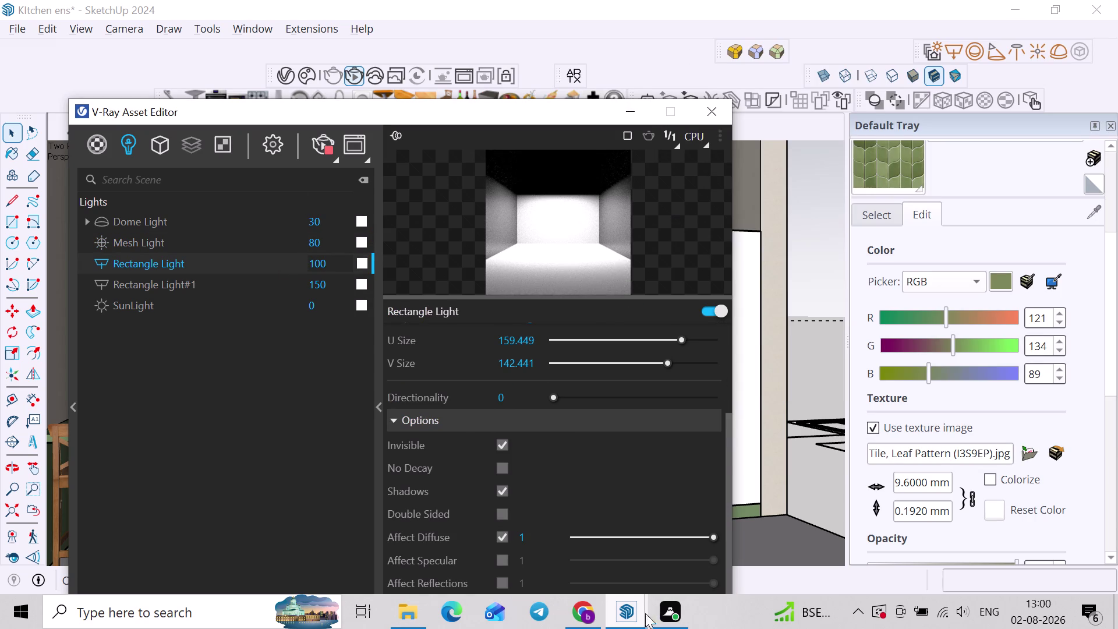
Check the brighter interactive render in the Frame Buffer against the light settings.
click(652, 576)
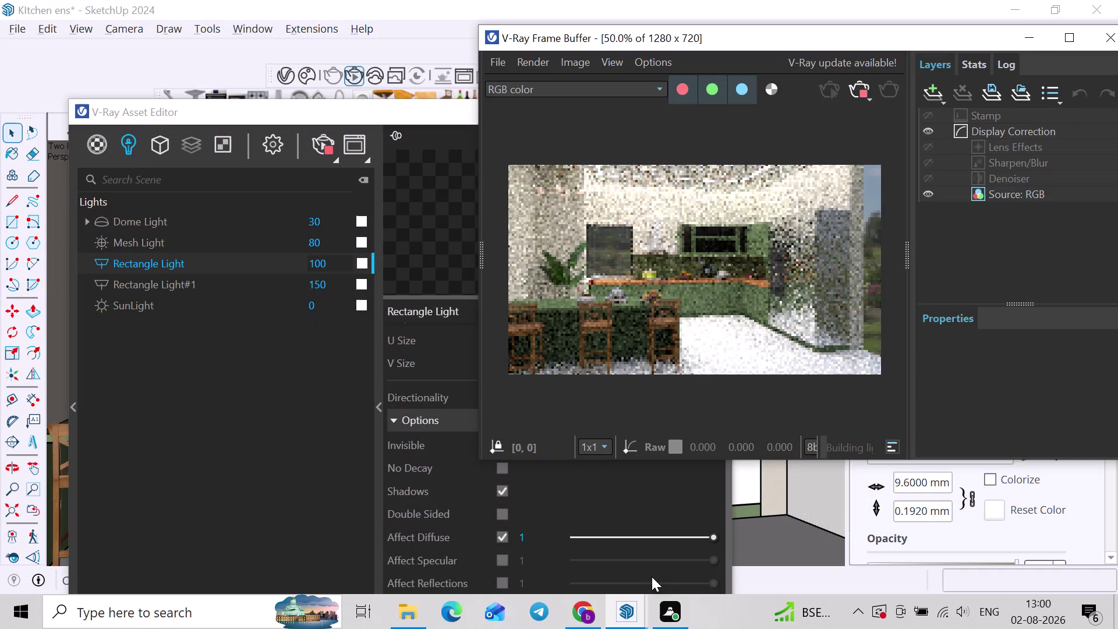
scroll(down, 3)
scroll(up, 3)
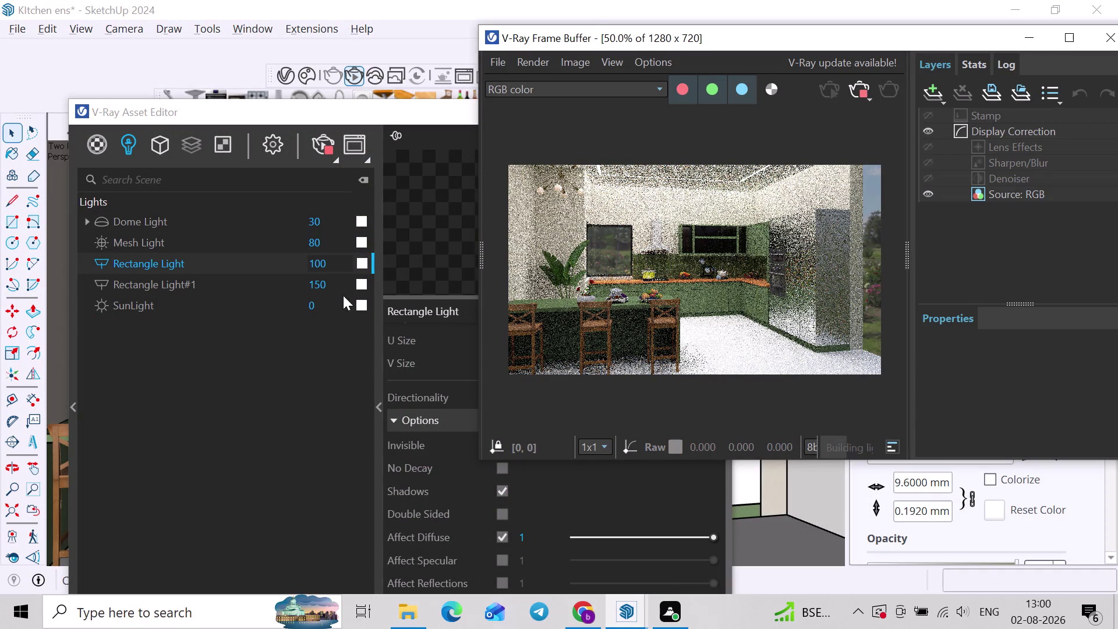
click(333, 262)
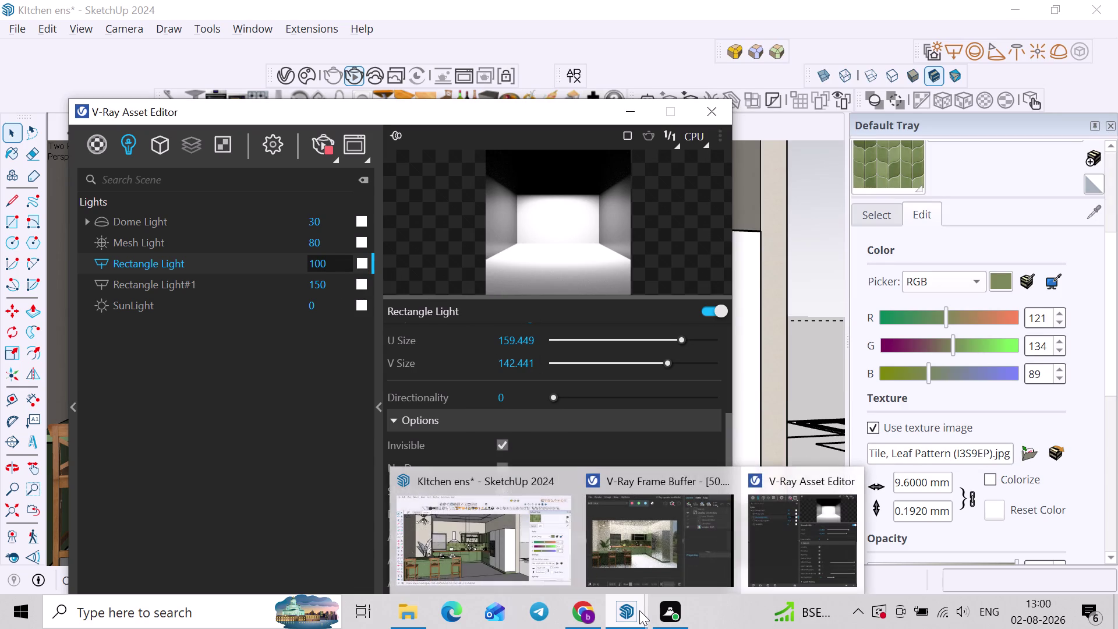
click(656, 553)
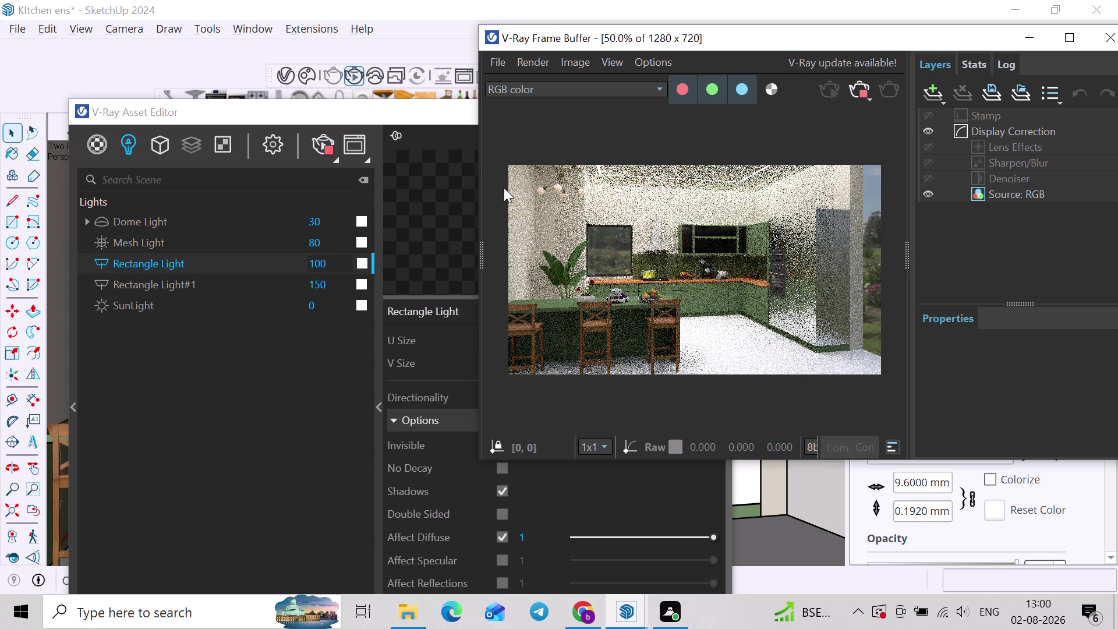
scroll(up, 3)
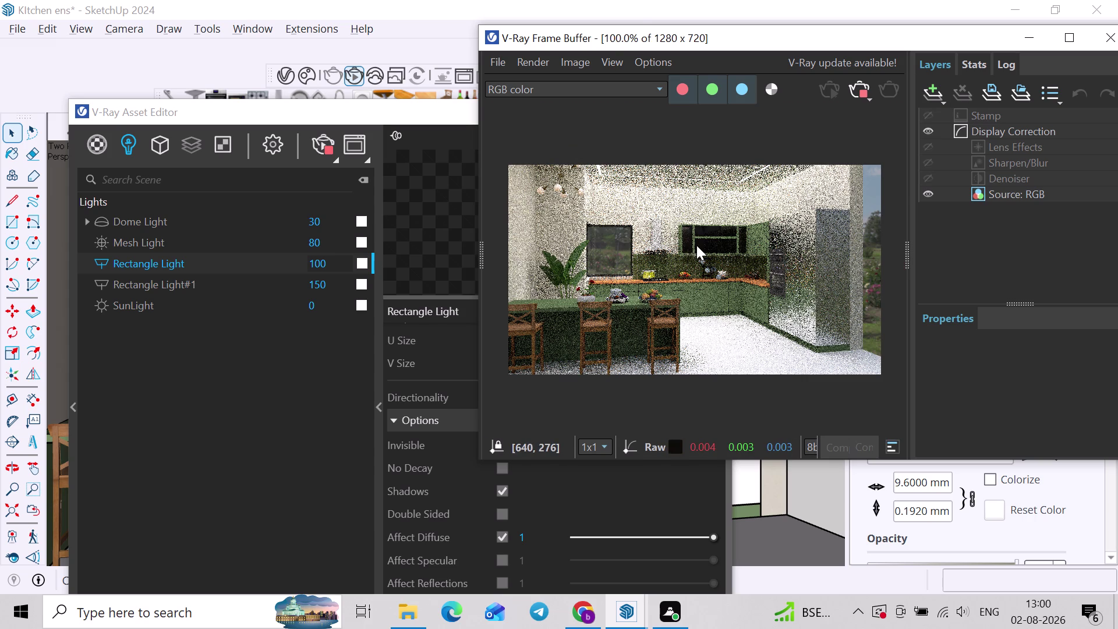
scroll(down, 3)
Set the Rectangle Light intensity to 80.
click(330, 259)
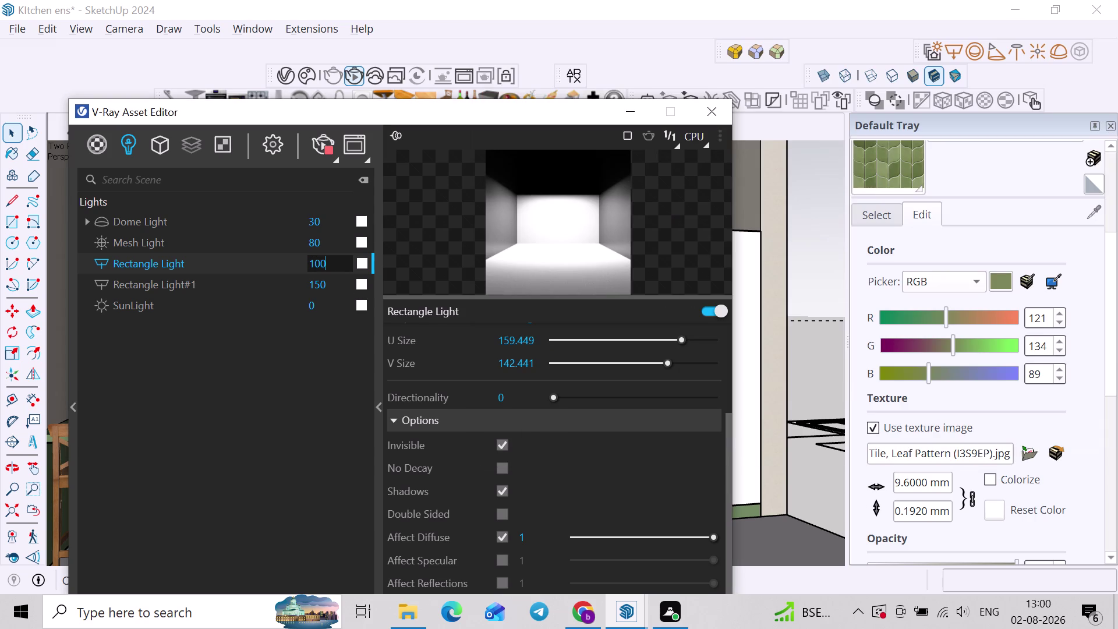
click(331, 259)
click(331, 259)
click(331, 259)
text(80)
key(Return)
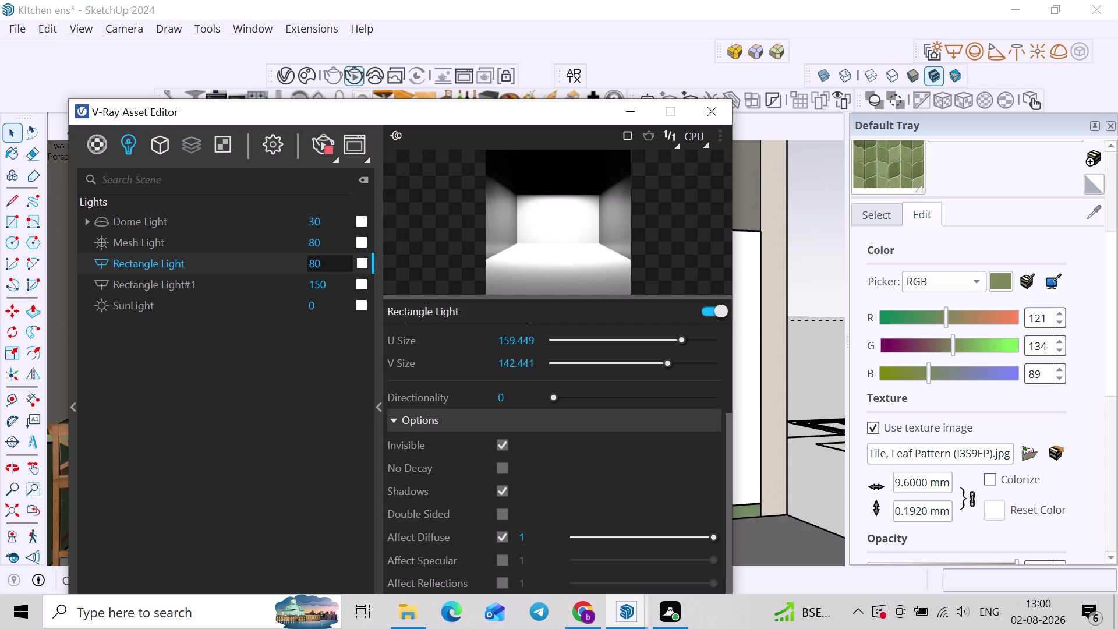
View the updated kitchen render in the Frame Buffer.
click(633, 613)
click(646, 549)
scroll(down, 3)
scroll(up, 3)
scroll(down, 3)
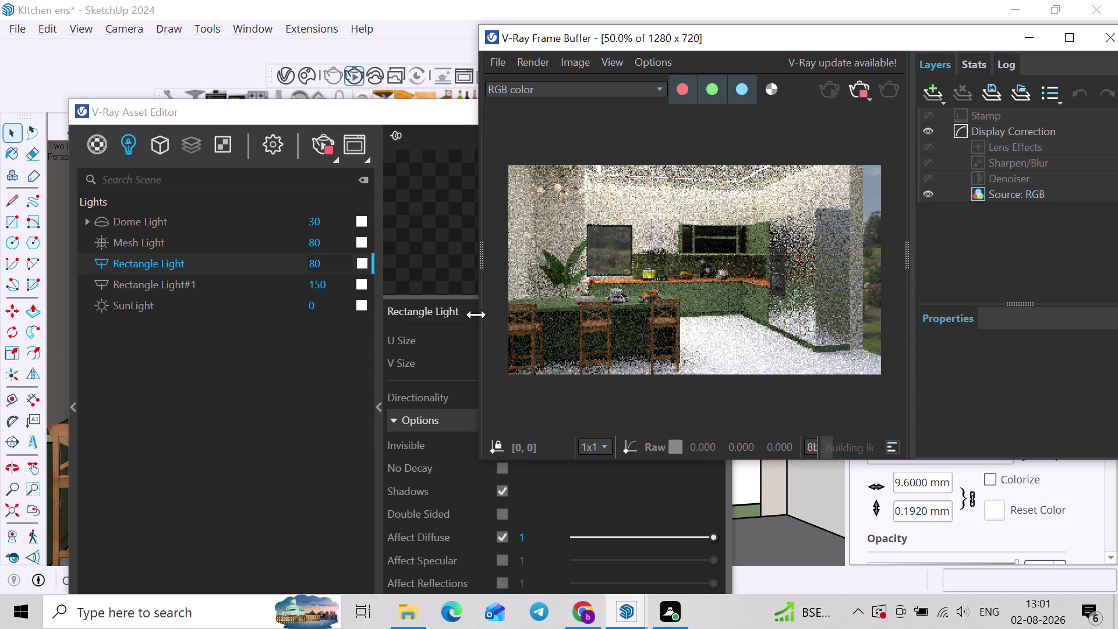
Set Rectangle Light#1 intensity to 80 and view the rebuilding render.
double_click(326, 286)
text(80)
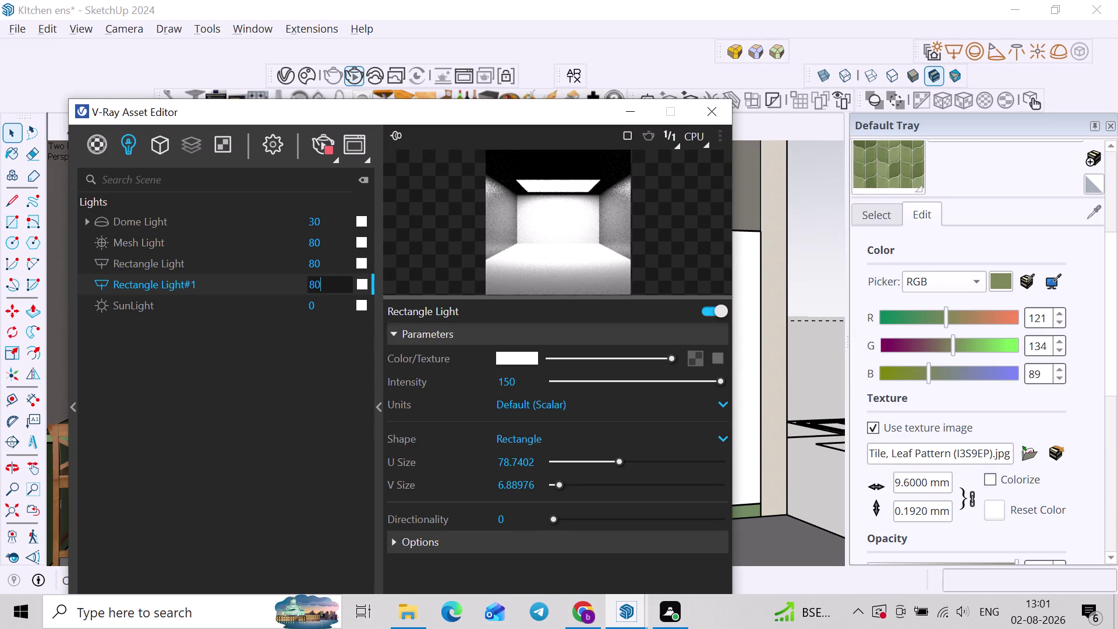
key(Return)
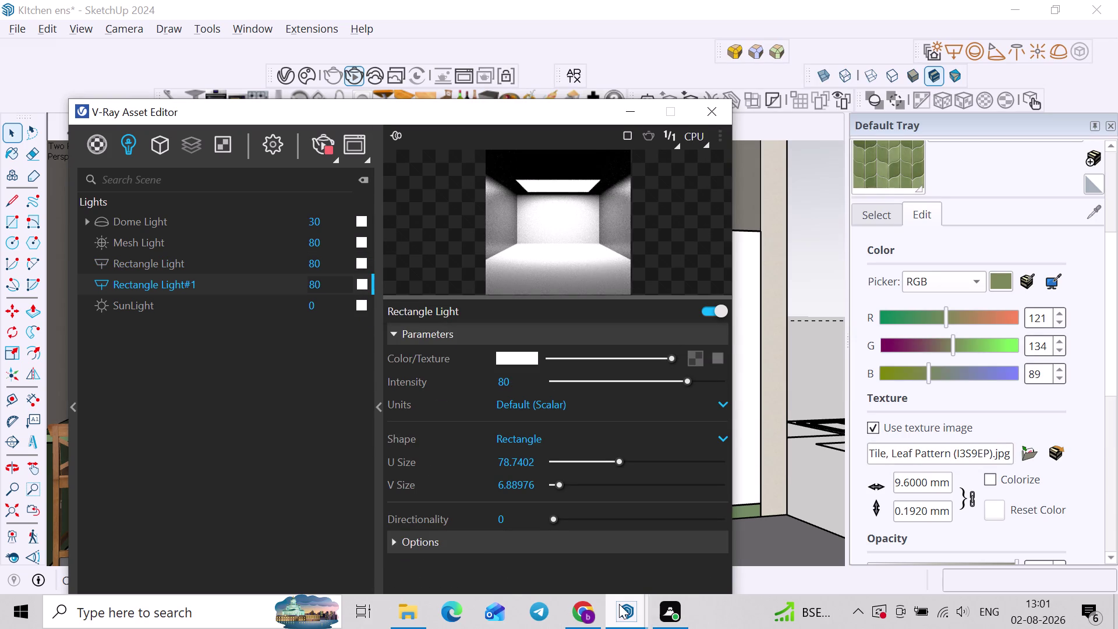
click(620, 604)
click(633, 539)
Zoom into the grainy render, stop the interactive render, and minimize the Frame Buffer.
scroll(down, 3)
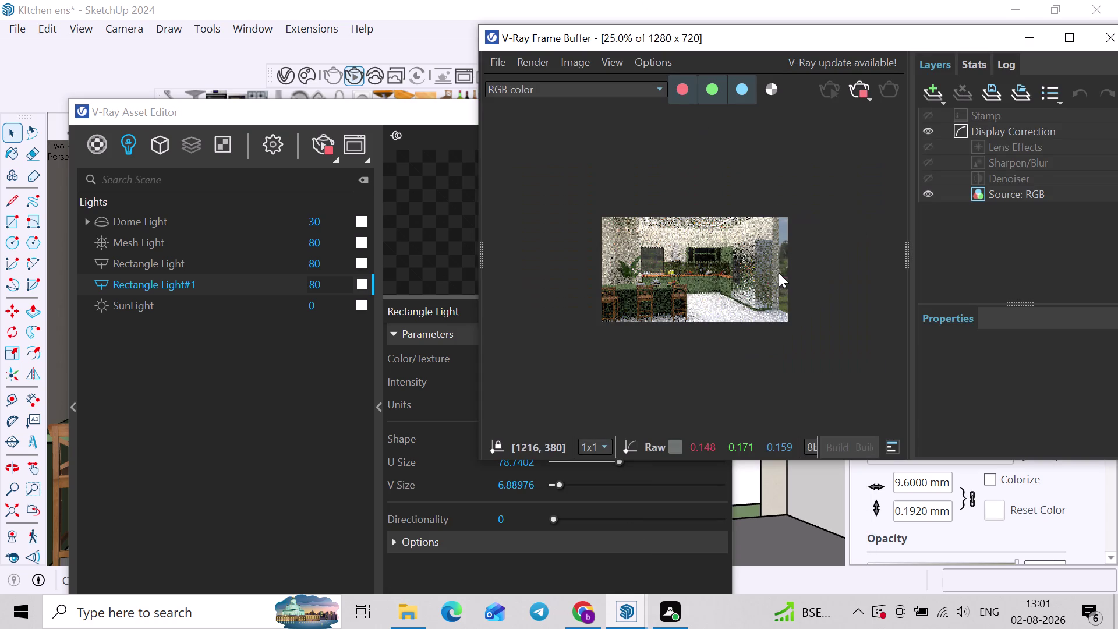
scroll(up, 3)
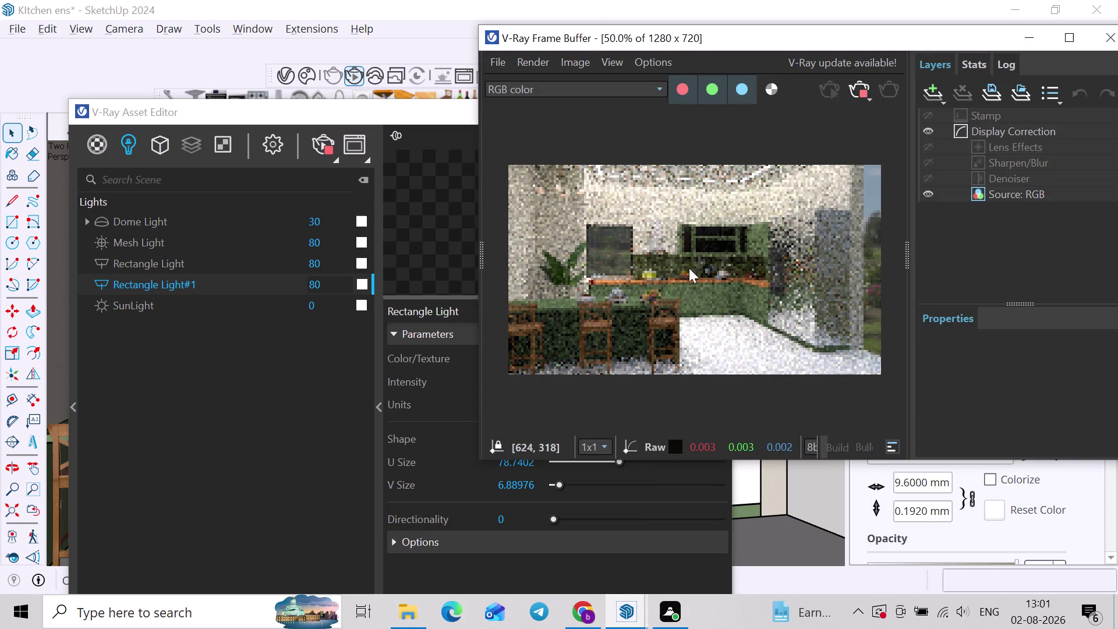
scroll(up, 3)
scroll(down, 3)
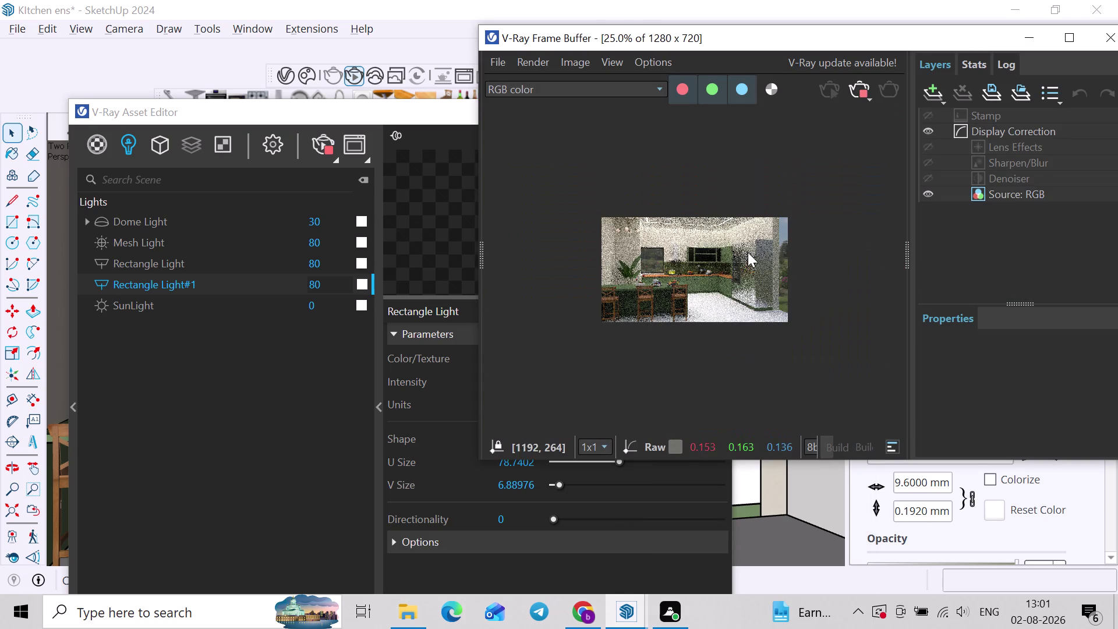
scroll(up, 3)
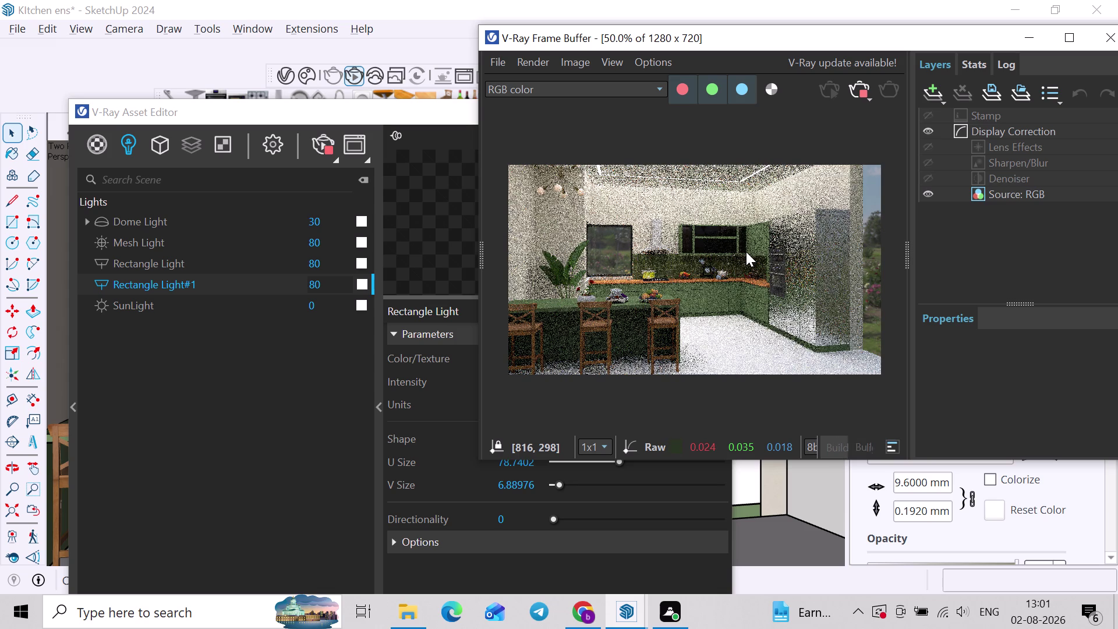
scroll(up, 3)
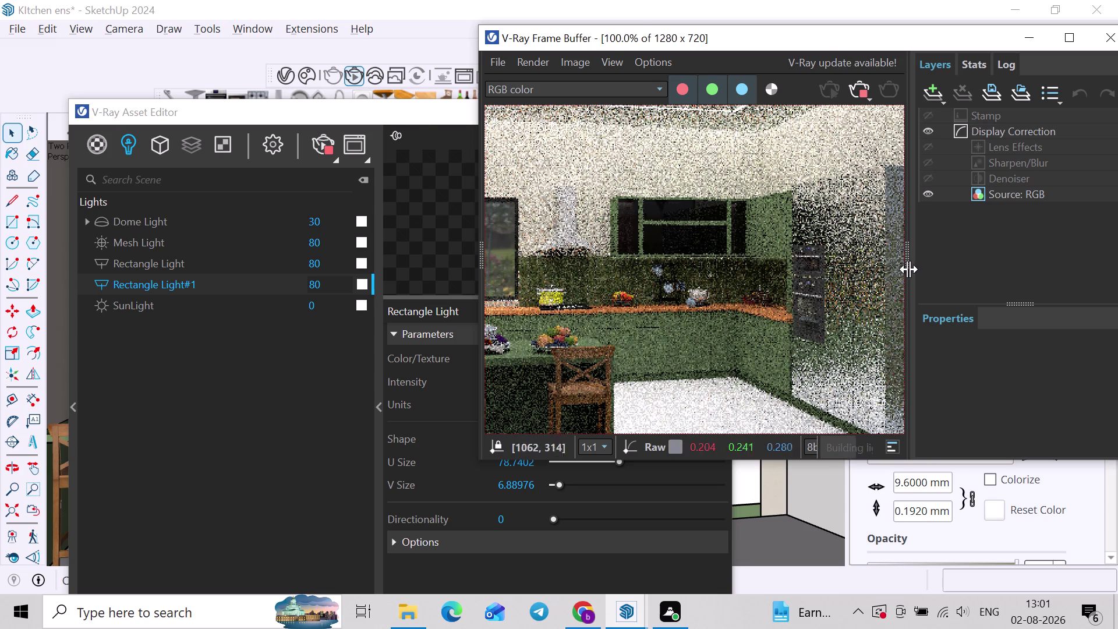
click(852, 88)
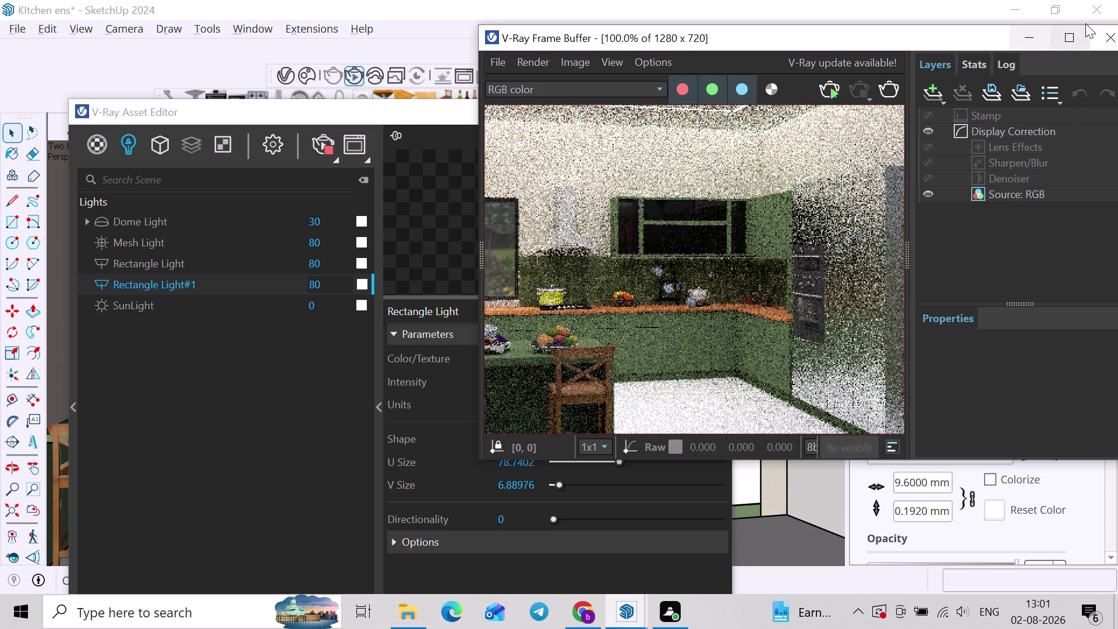
click(1110, 36)
Zoom in on the tiled backsplash and select the small light above it.
click(641, 110)
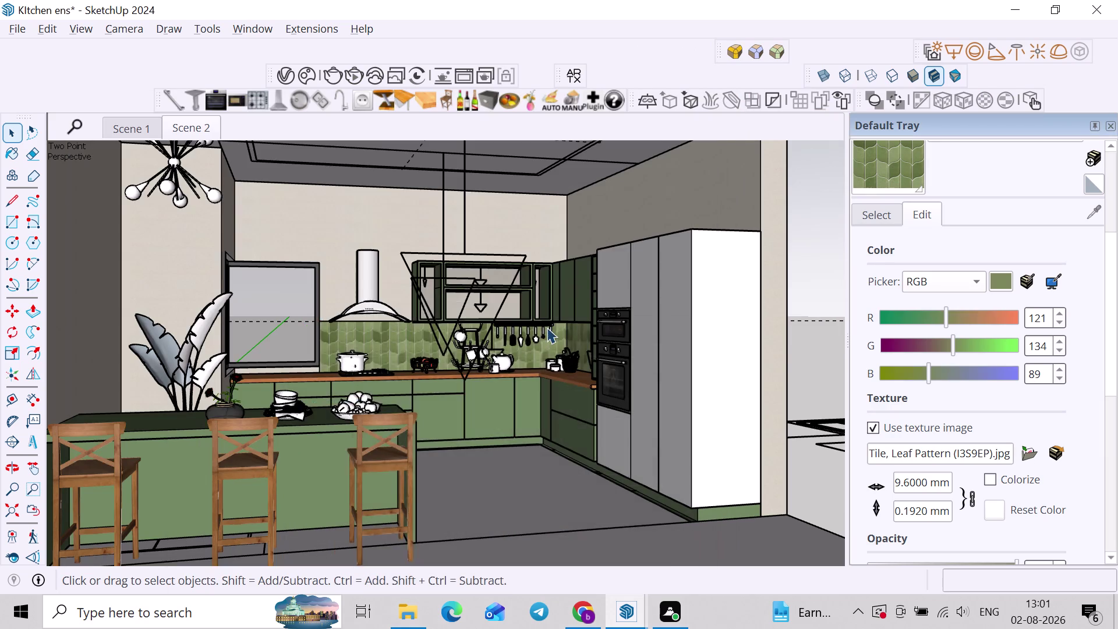
scroll(up, 3)
middle_drag(642, 312, 544, 307)
scroll(up, 3)
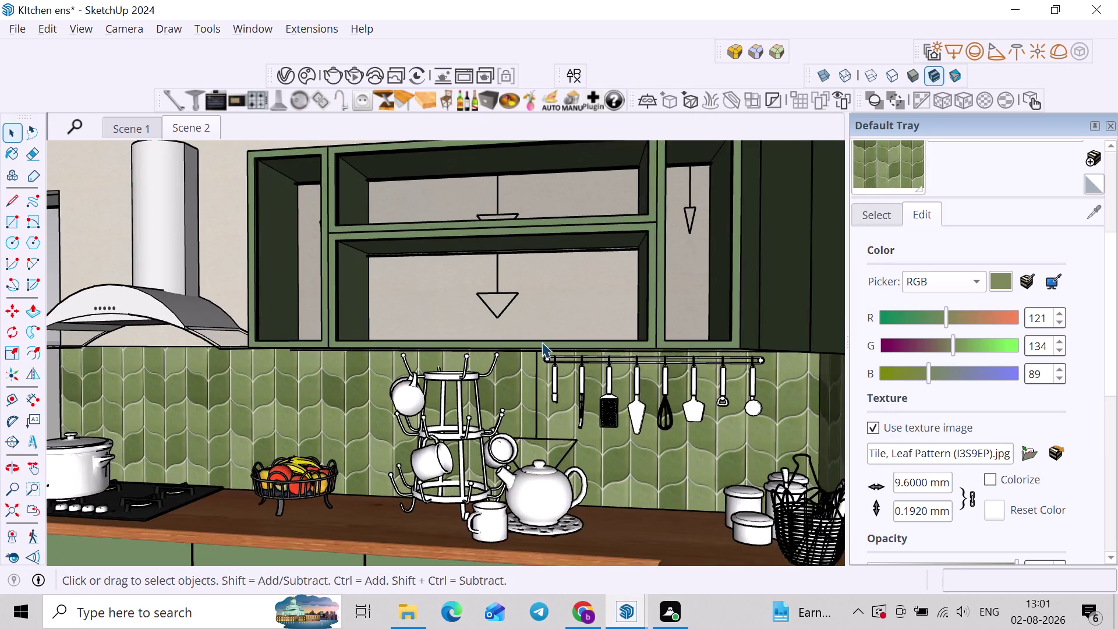
middle_drag(546, 342, 586, 318)
scroll(up, 3)
click(526, 363)
click(525, 360)
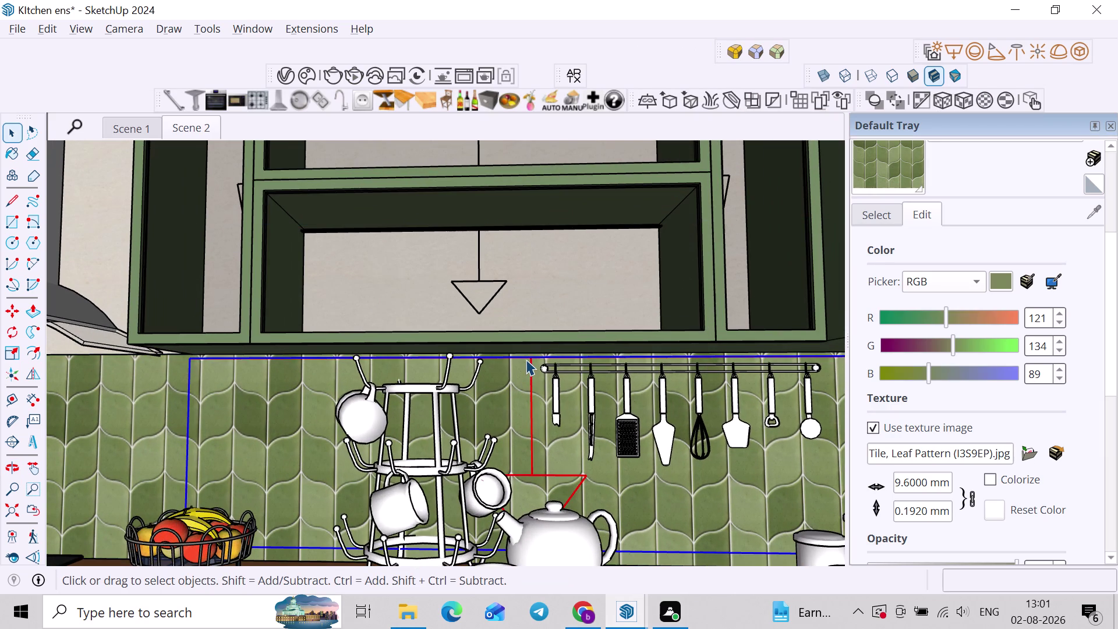
Sample the light's material and reopen Rectangle Light#1's V-Ray settings.
click(894, 222)
click(1092, 217)
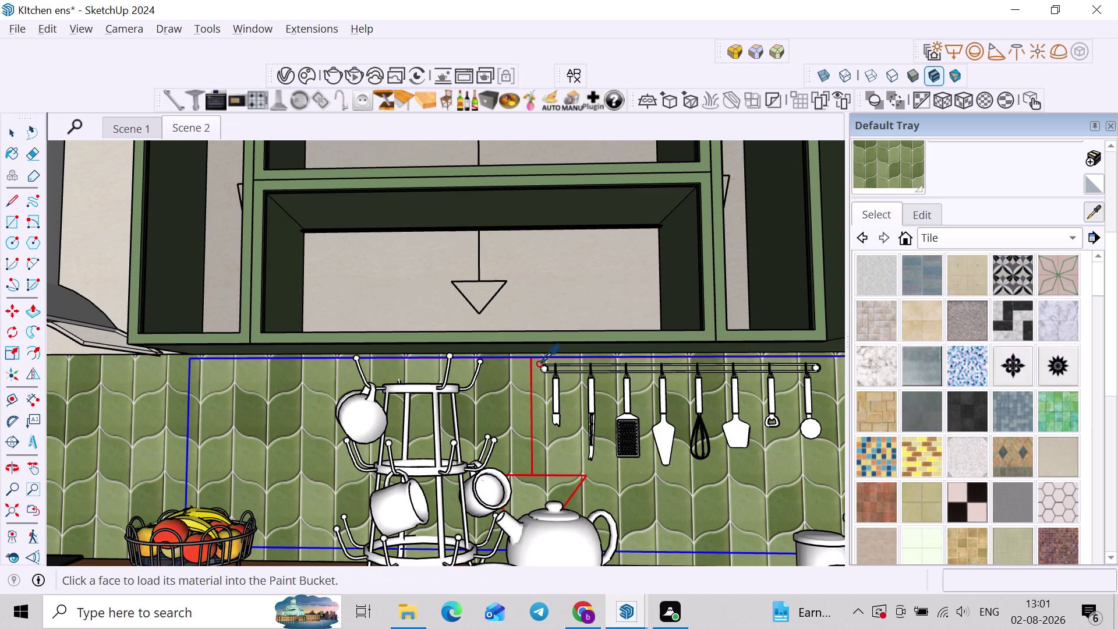
click(530, 371)
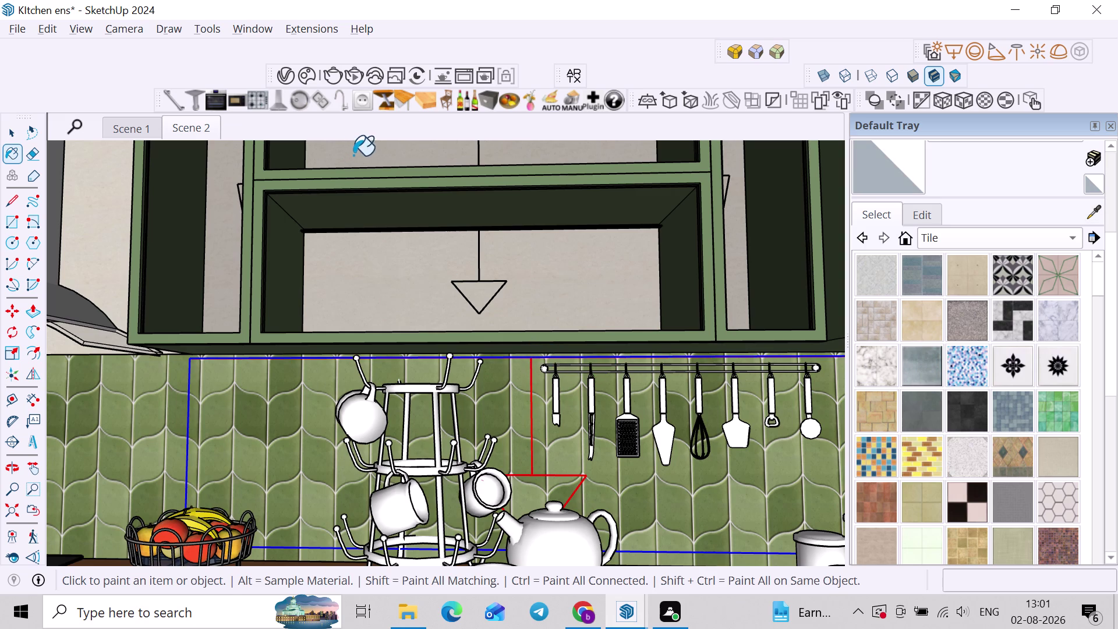
click(288, 77)
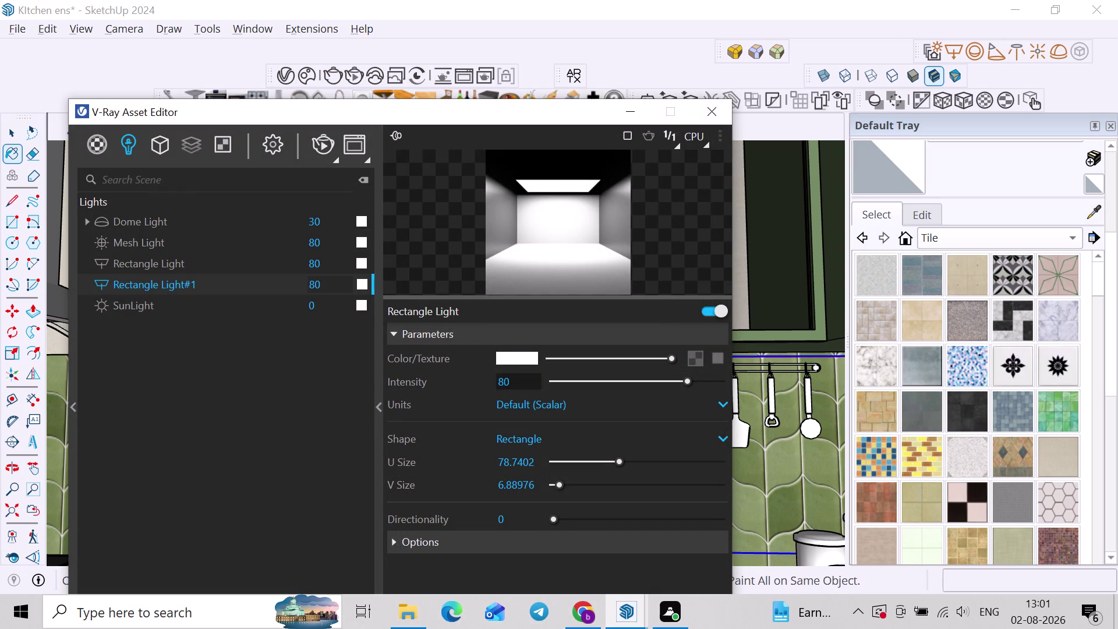
Make Rectangle Light#1 invisible to the camera.
scroll(down, 3)
click(503, 545)
scroll(down, 3)
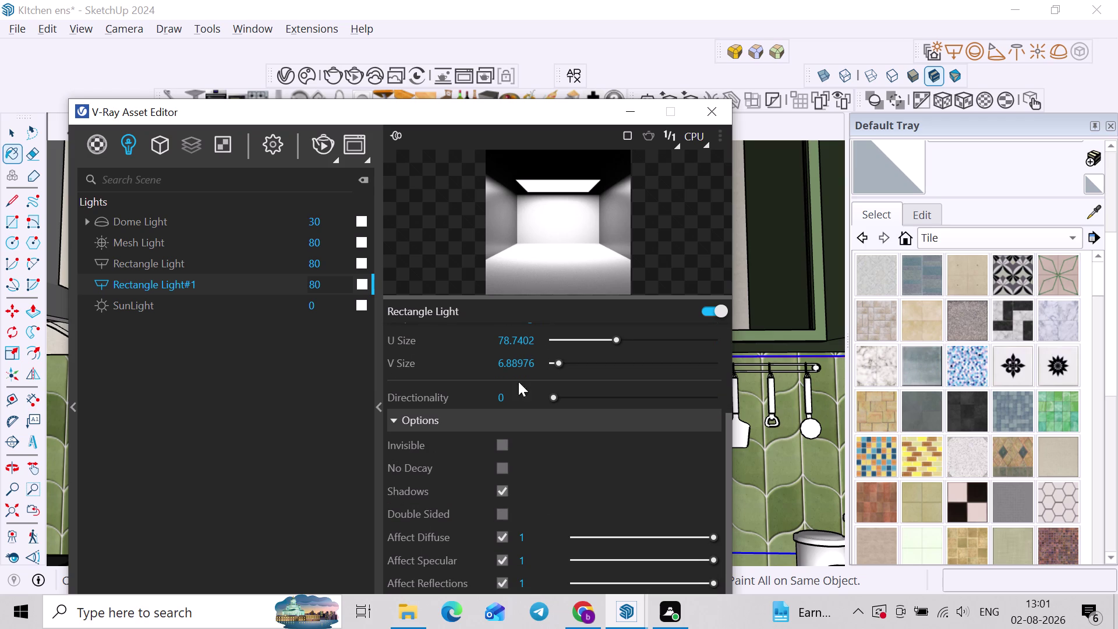
click(506, 451)
click(505, 444)
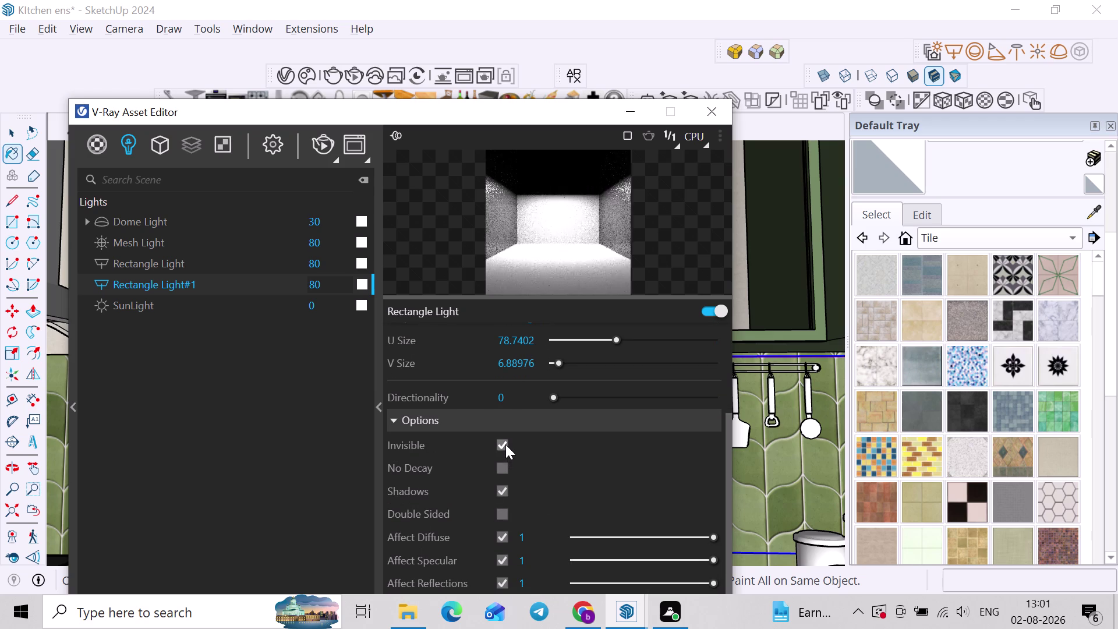
Raise the light's intensity from 80 to 100 and open its colour swatch.
scroll(up, 3)
scroll(up, 3)
drag(516, 382, 470, 382)
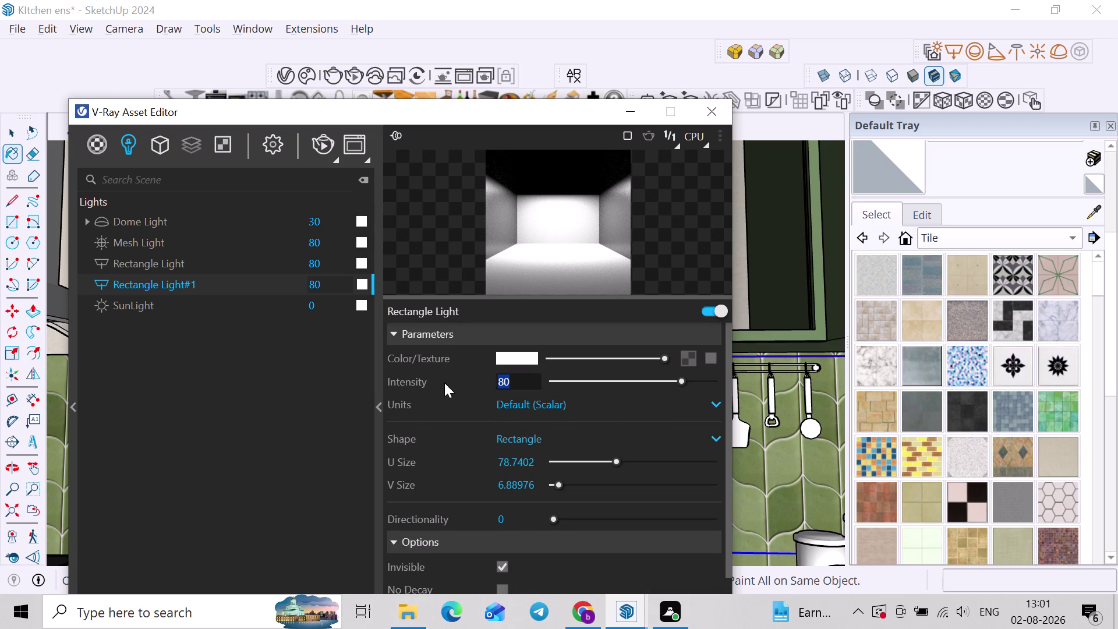
text(100)
key(Return)
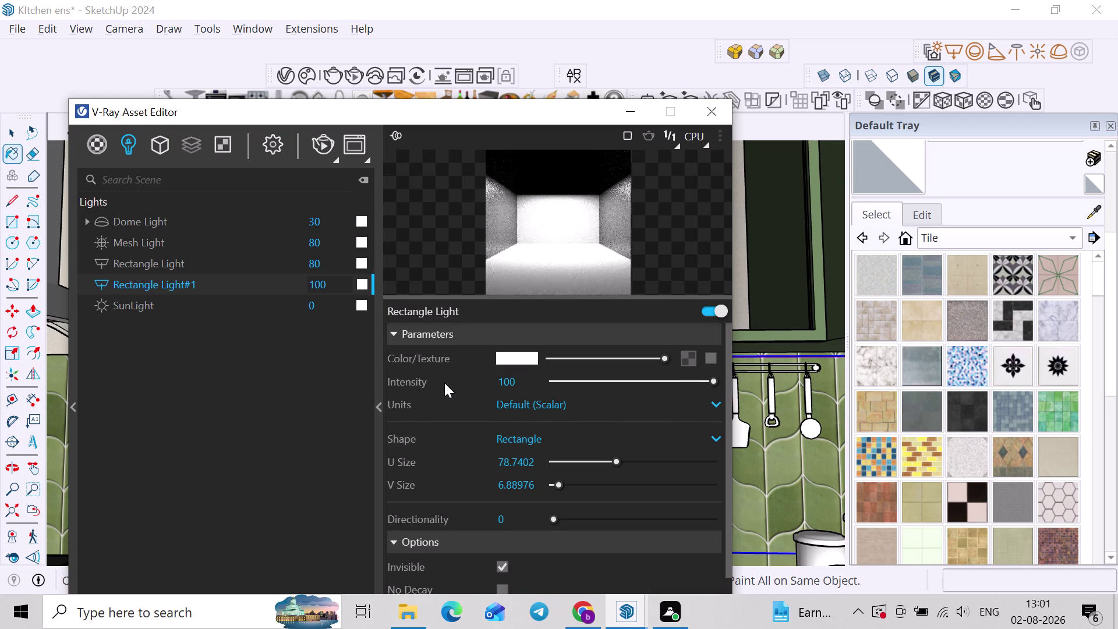
click(510, 350)
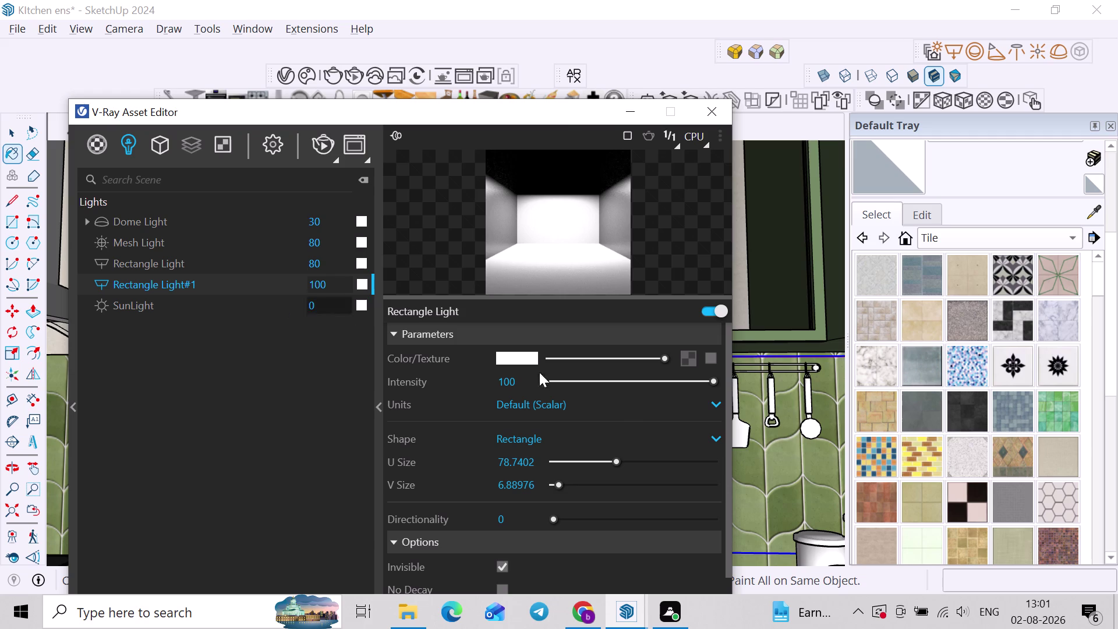
click(525, 356)
Set Rectangle Light#1's colour temperature to 4500 K and move the Asset Editor aside.
double_click(590, 383)
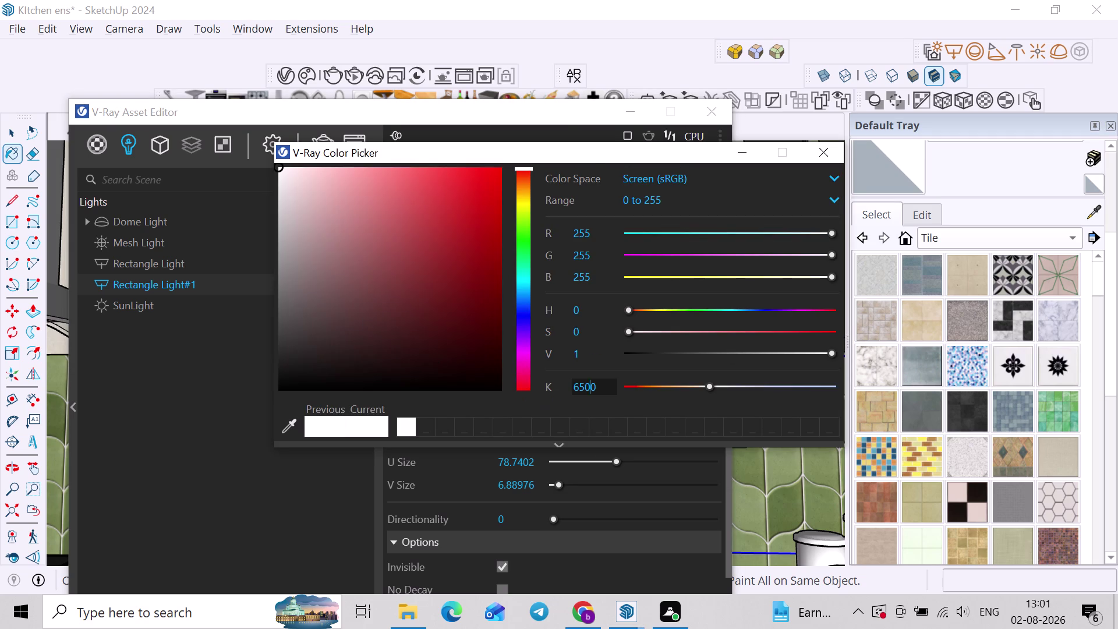
text(4500)
key(Return)
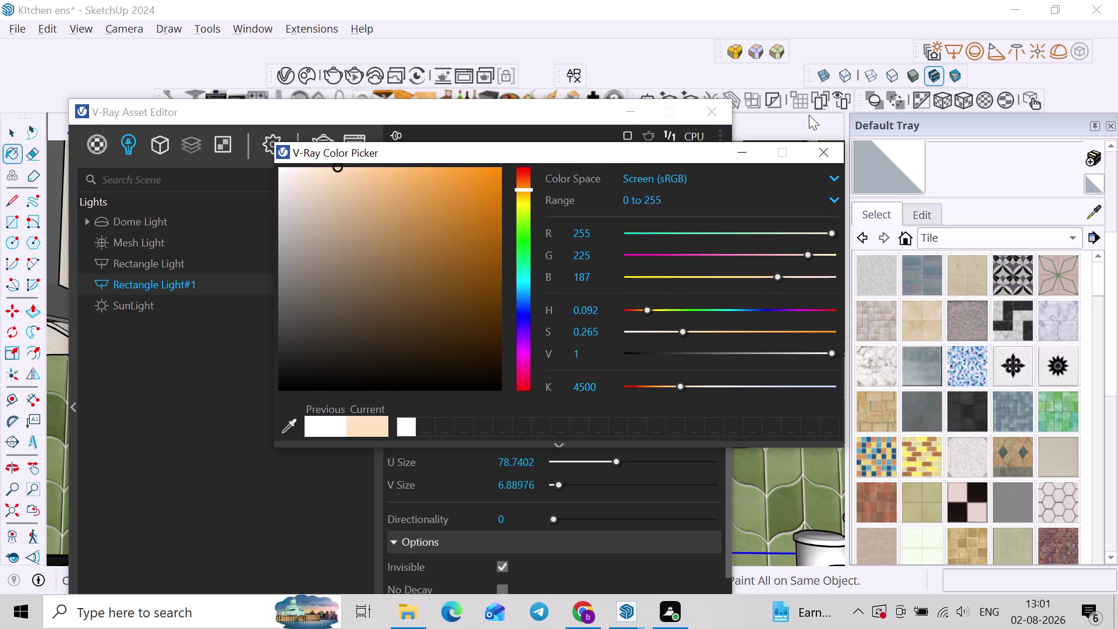
click(828, 159)
drag(596, 109, 620, 112)
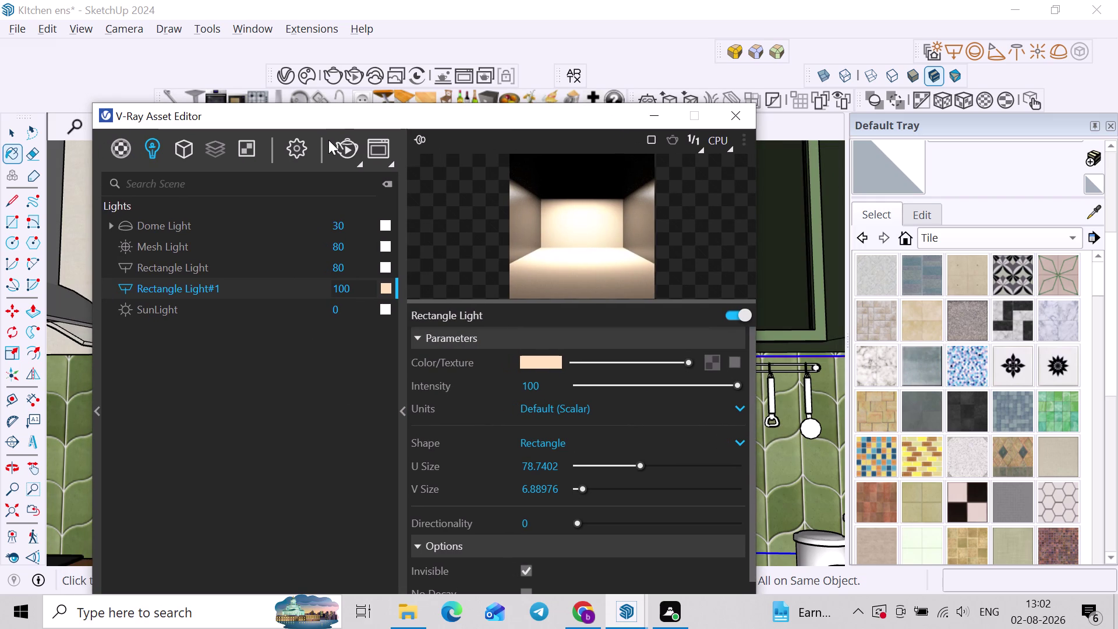
click(333, 146)
Start interactive rendering and place the Frame Buffer beside the light settings.
click(345, 154)
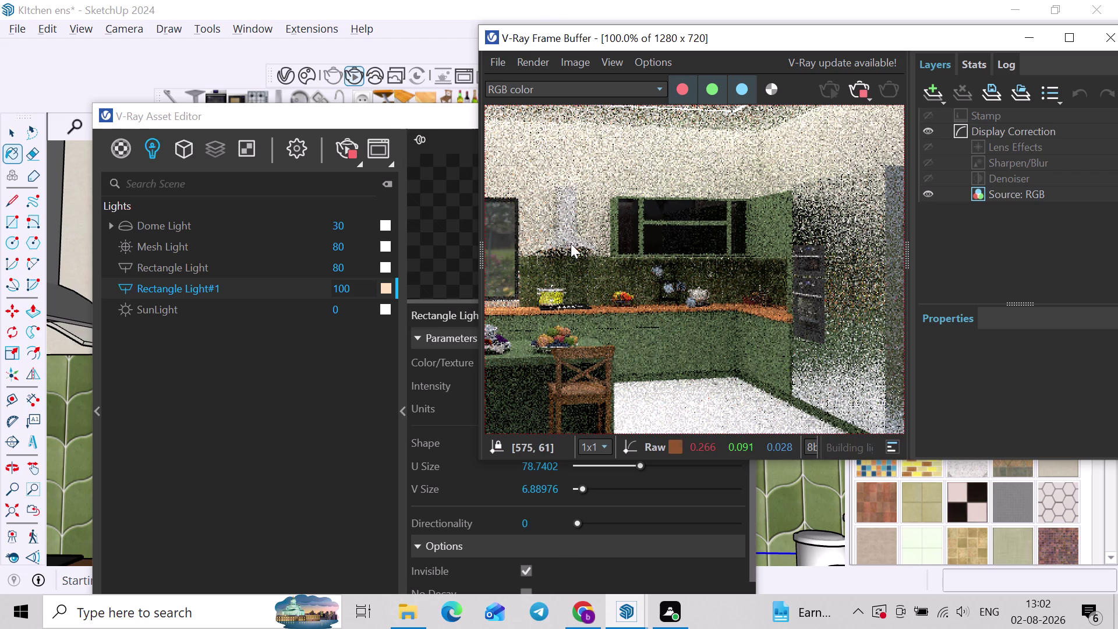
scroll(down, 3)
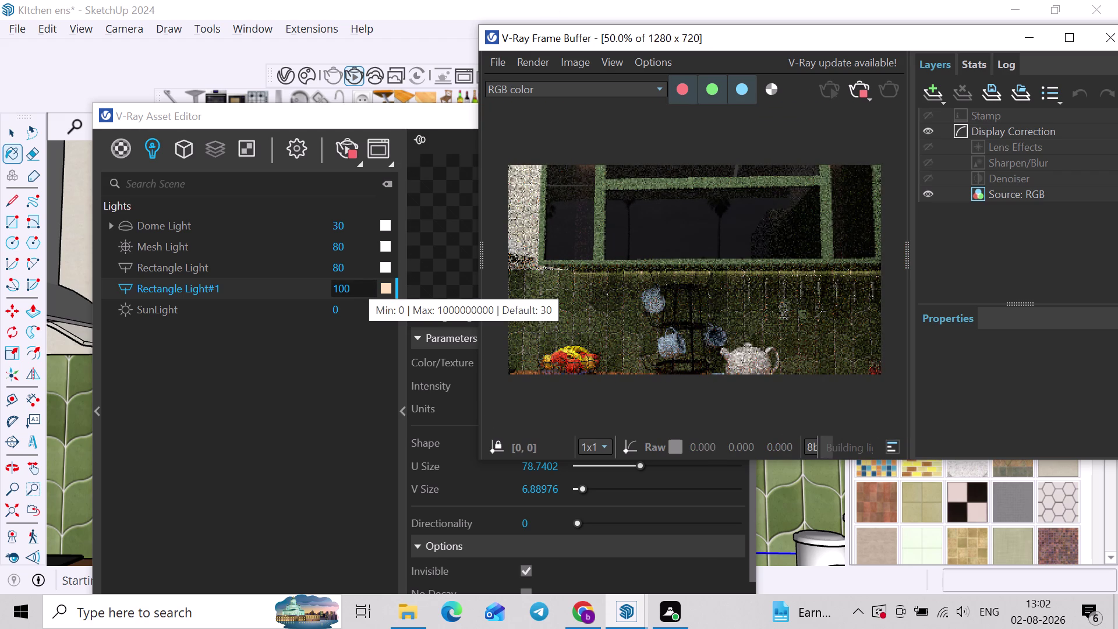
scroll(up, 3)
scroll(down, 3)
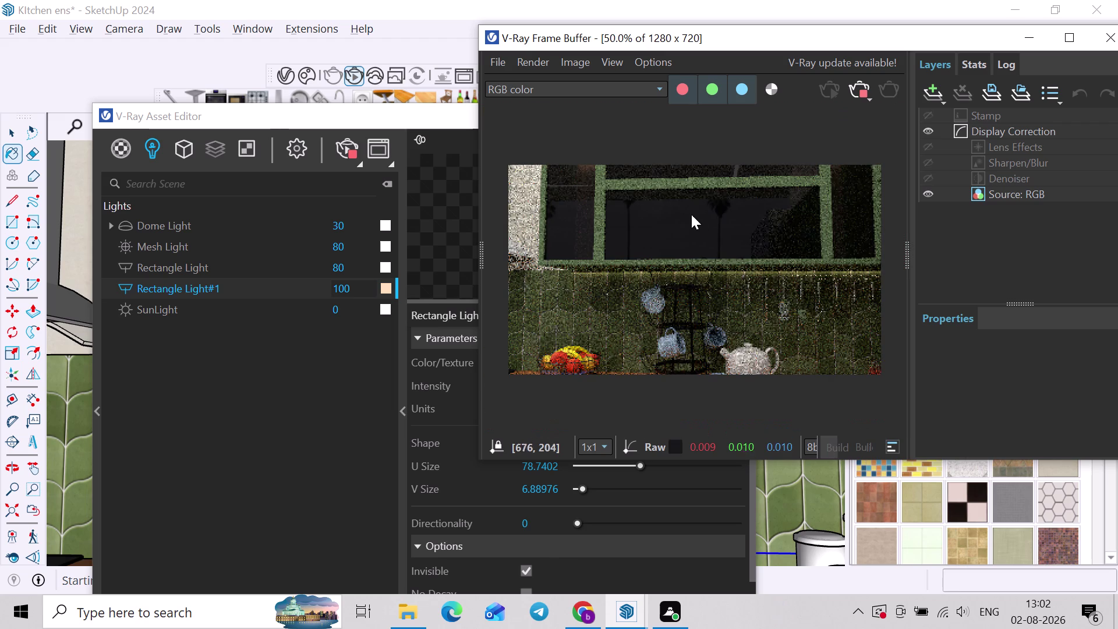
drag(187, 117, 190, 153)
click(171, 124)
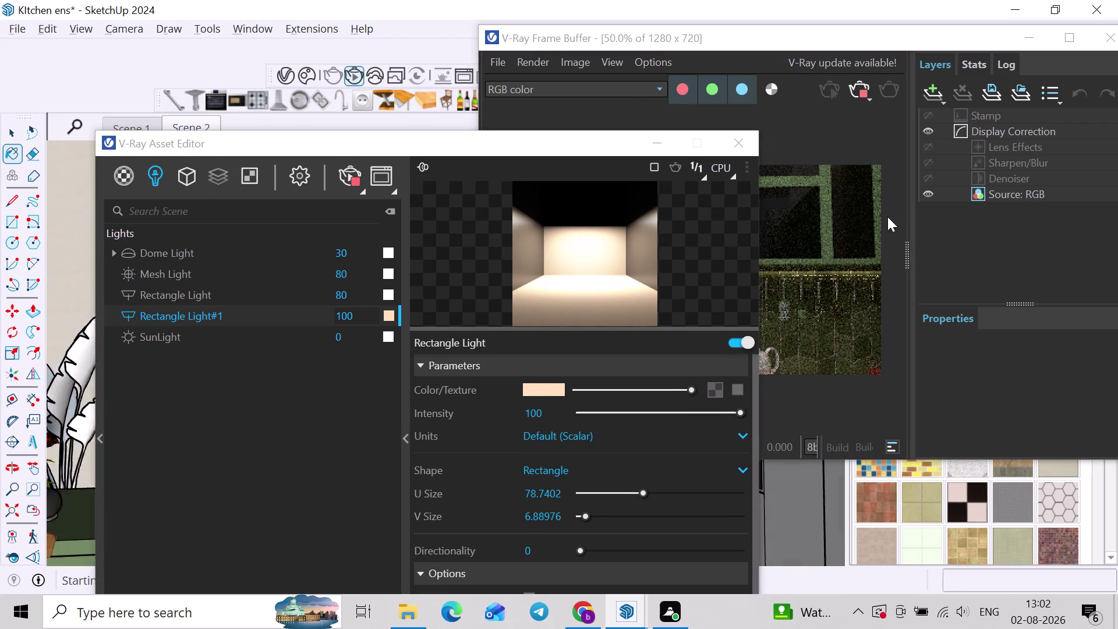
drag(590, 156, 518, 94)
drag(544, 143, 534, 113)
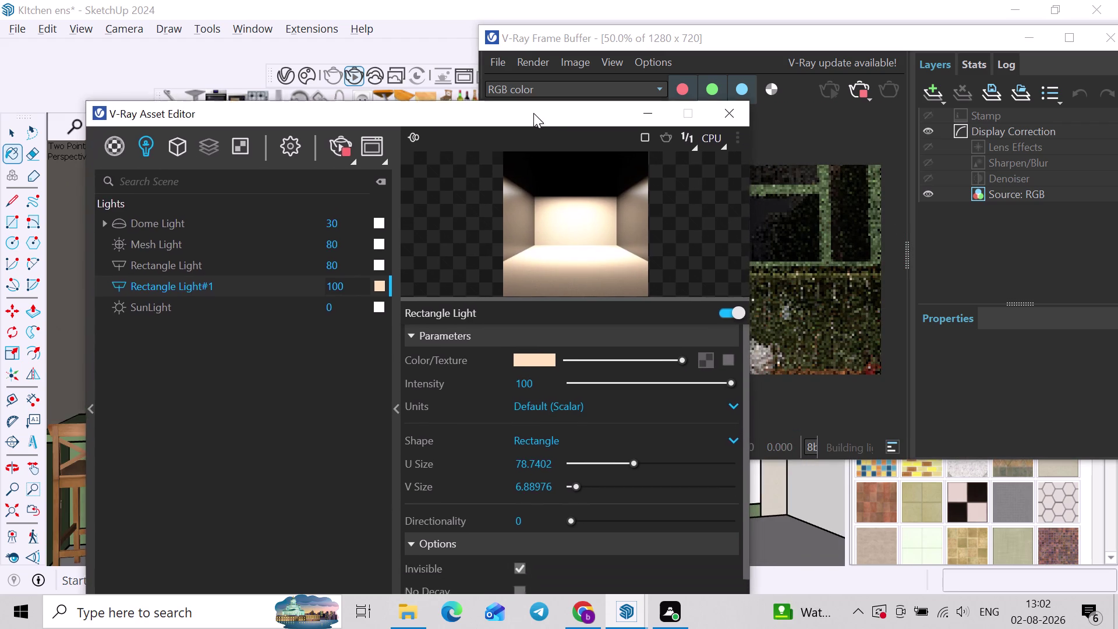
drag(534, 113, 461, 52)
drag(812, 42, 852, 48)
scroll(down, 3)
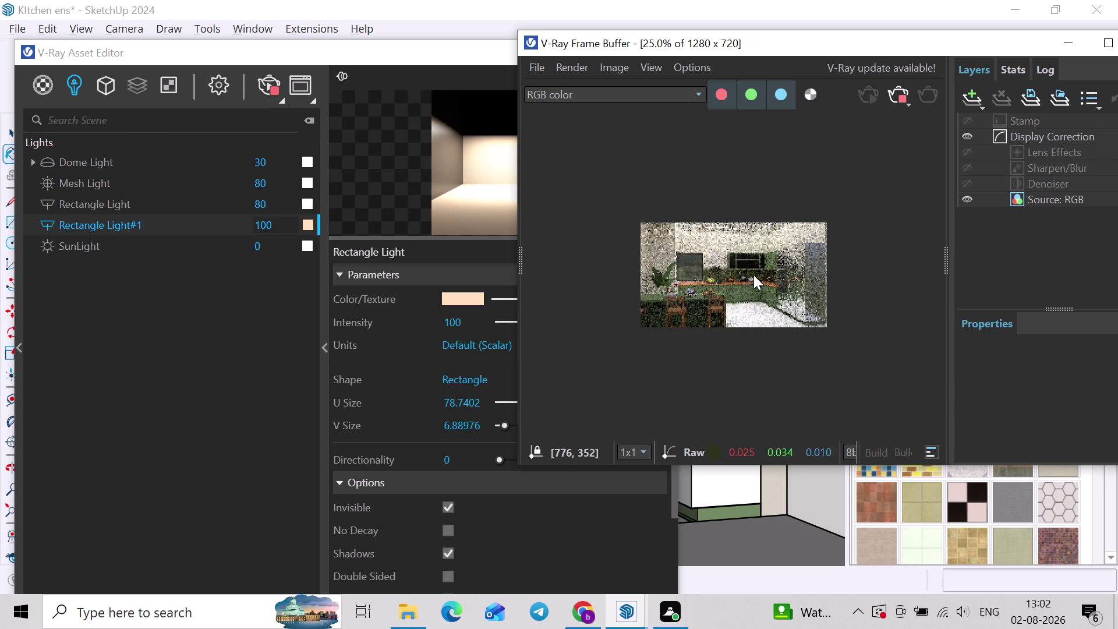
scroll(up, 3)
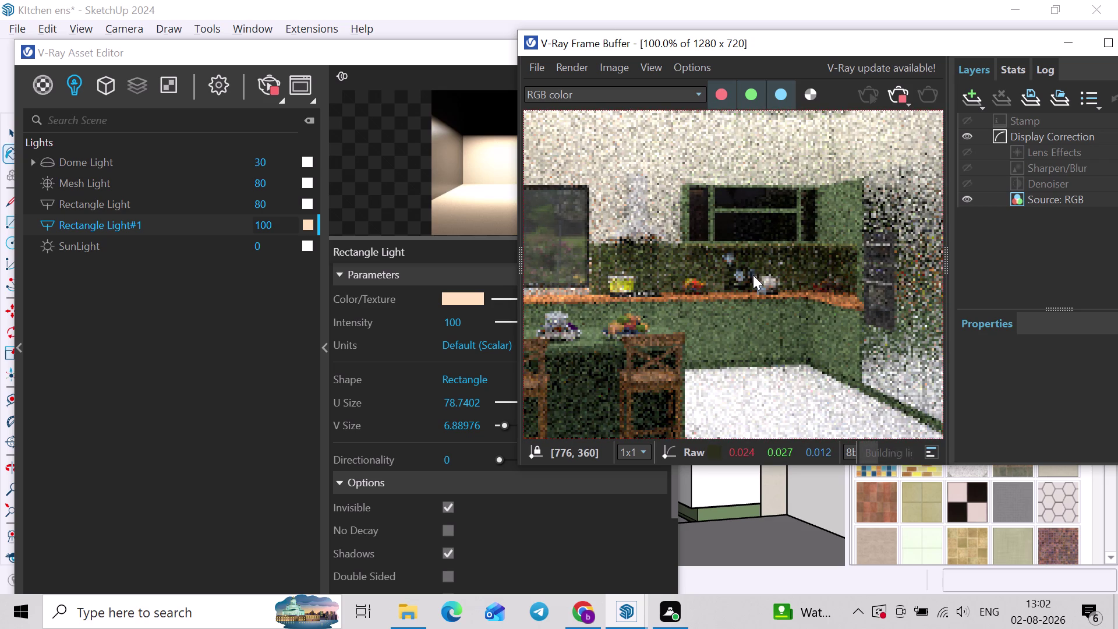
Increase Rectangle Light#1's intensity to 1000.
click(278, 222)
key(0)
key(Return)
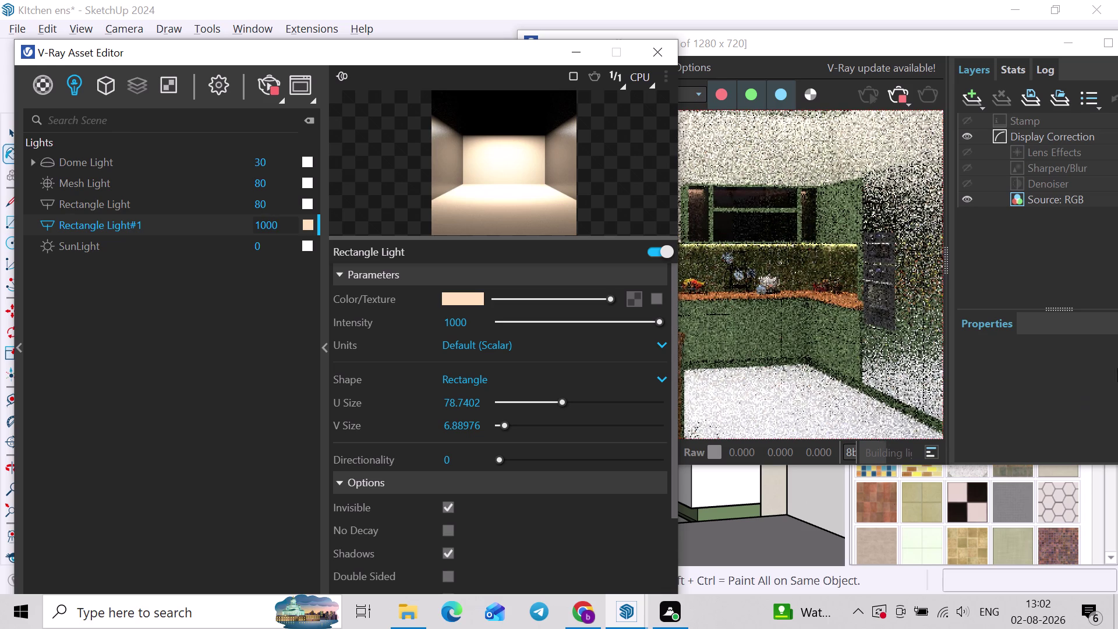
Let the kitchen render refine to a denoised image while zooming and panning the Frame Buffer.
scroll(down, 3)
scroll(up, 3)
drag(772, 41, 789, 42)
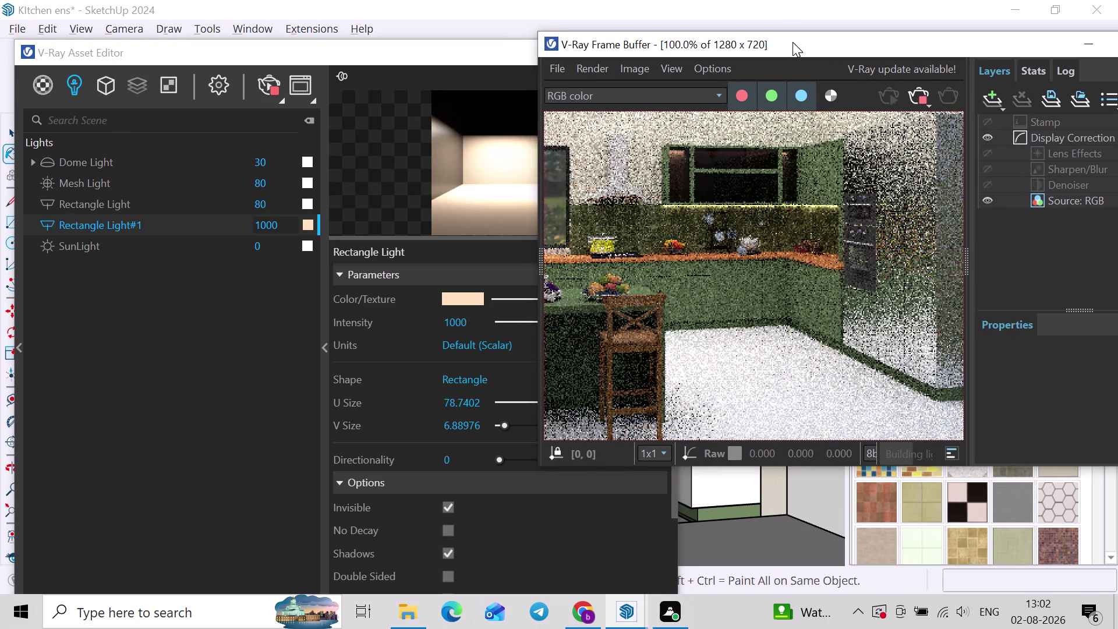
drag(789, 42, 793, 42)
scroll(down, 3)
scroll(up, 3)
scroll(down, 3)
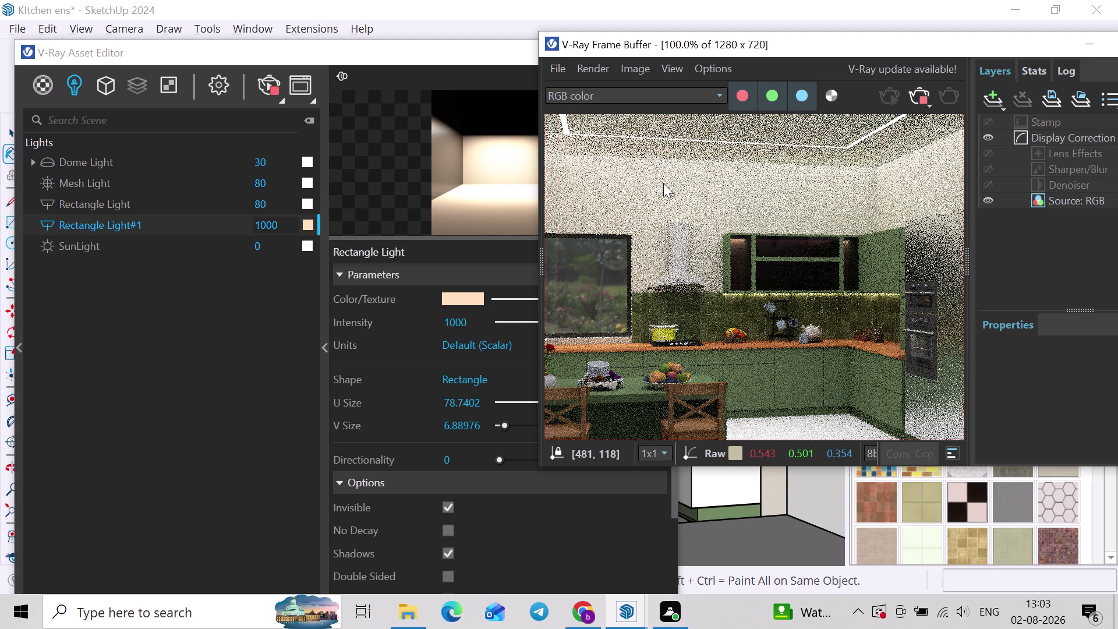
scroll(down, 3)
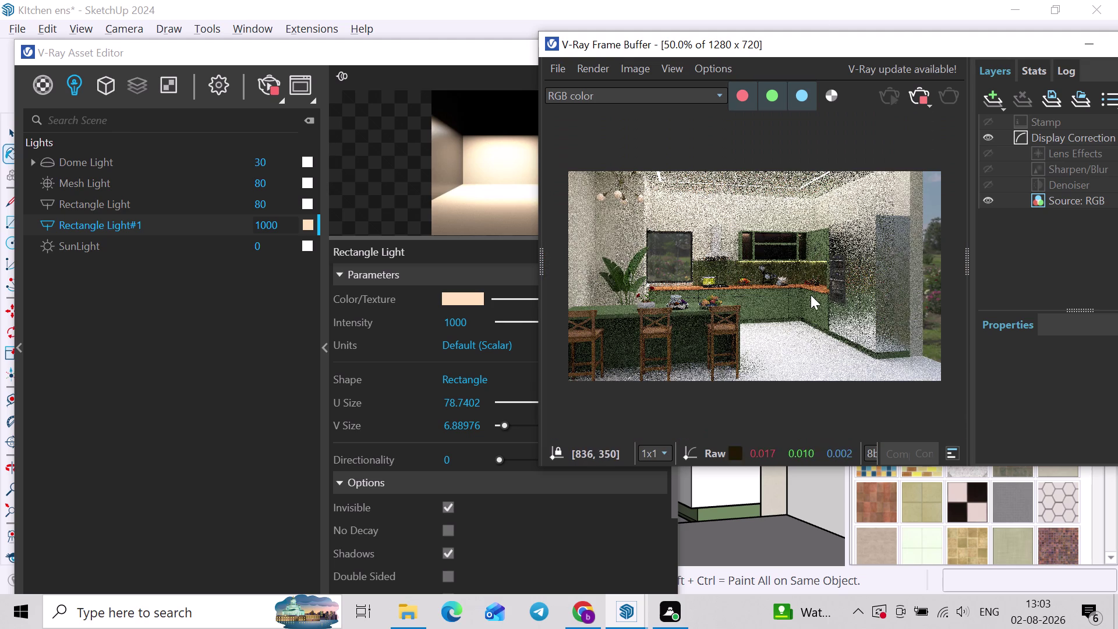
scroll(up, 3)
middle_drag(825, 299, 872, 303)
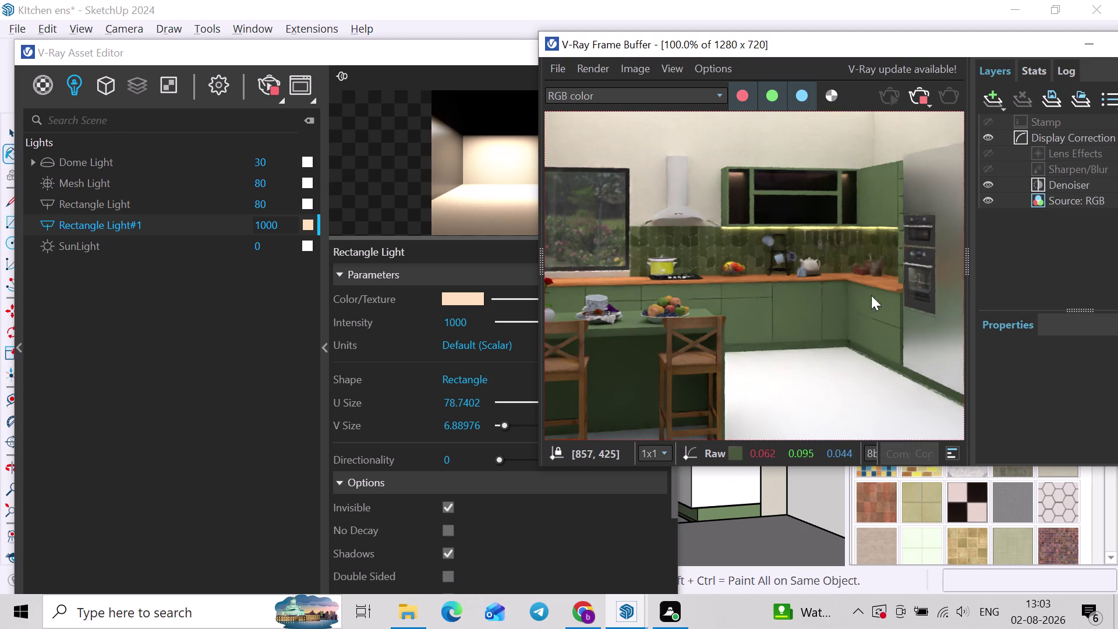
Zoom and pan the Frame Buffer image toward the tall cabinet and back.
scroll(down, 3)
scroll(up, 3)
scroll(down, 3)
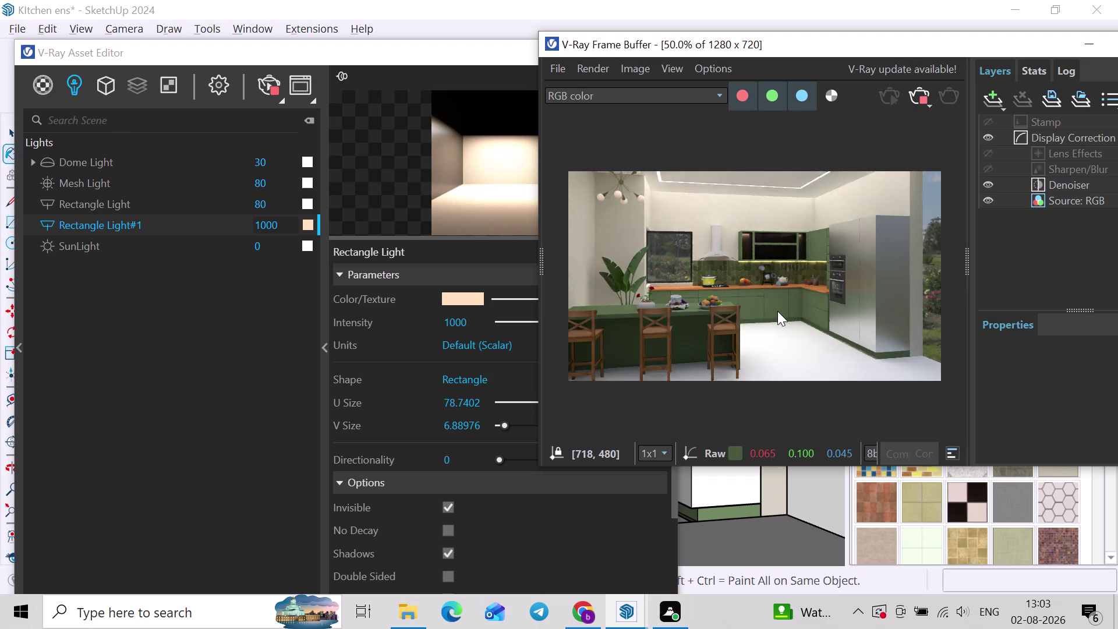
scroll(up, 3)
scroll(down, 3)
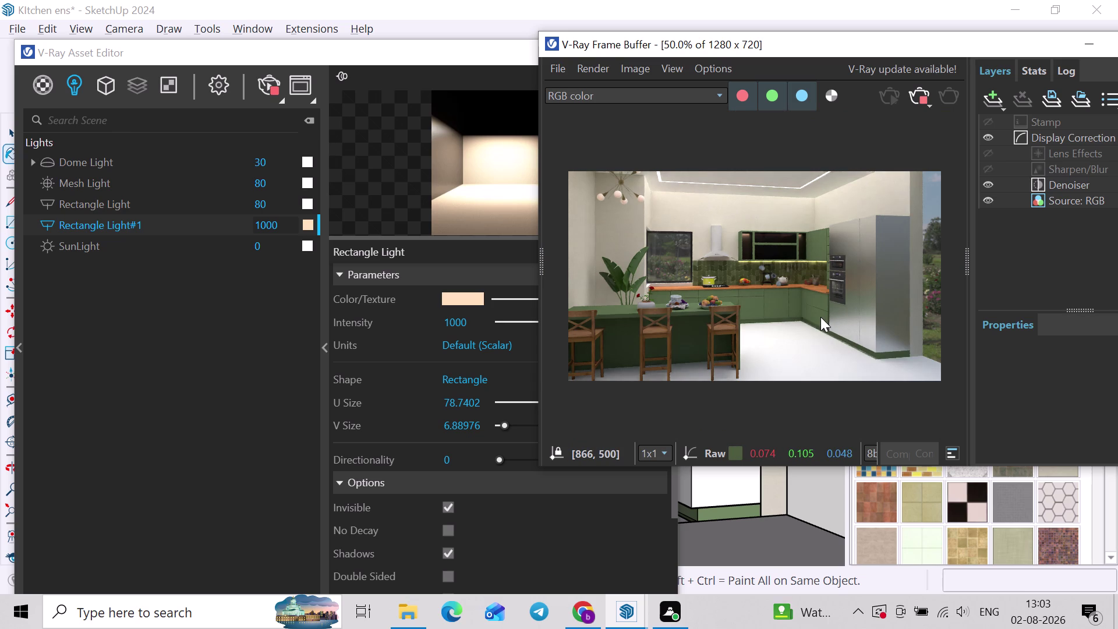
scroll(up, 3)
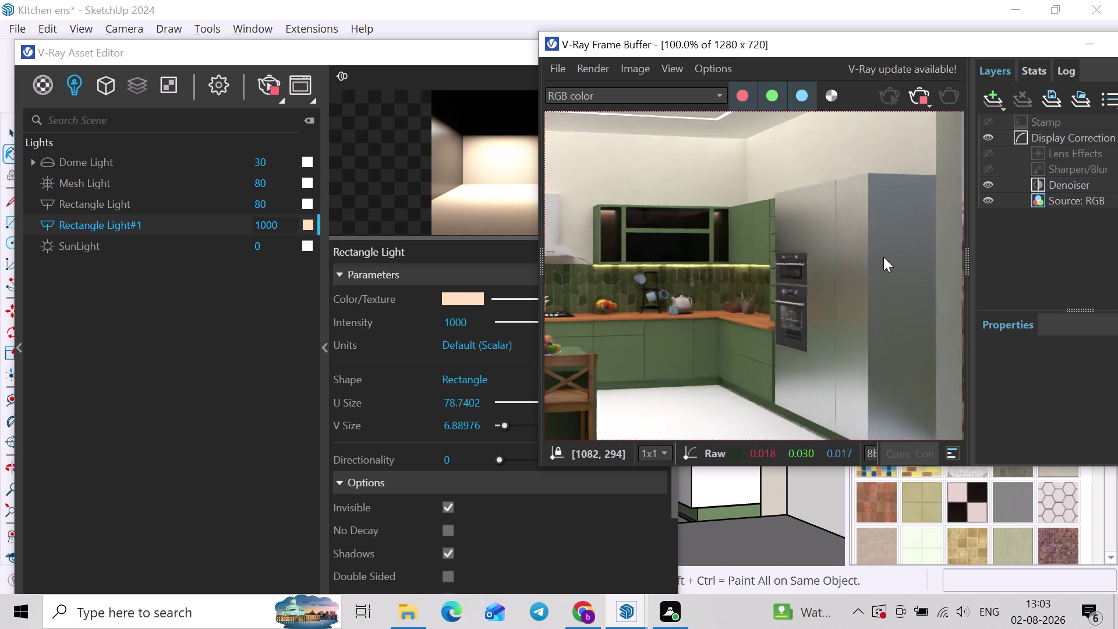
middle_drag(886, 256, 926, 256)
scroll(down, 3)
middle_drag(834, 254, 859, 255)
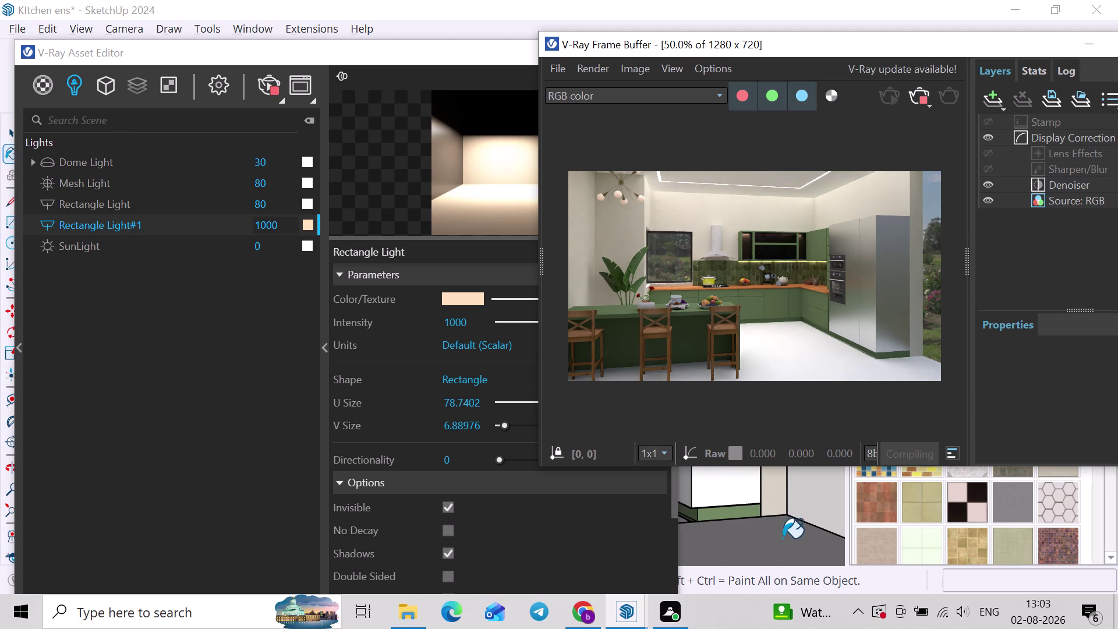
Switch to the Select tool and orbit the model to a new camera angle.
key(space)
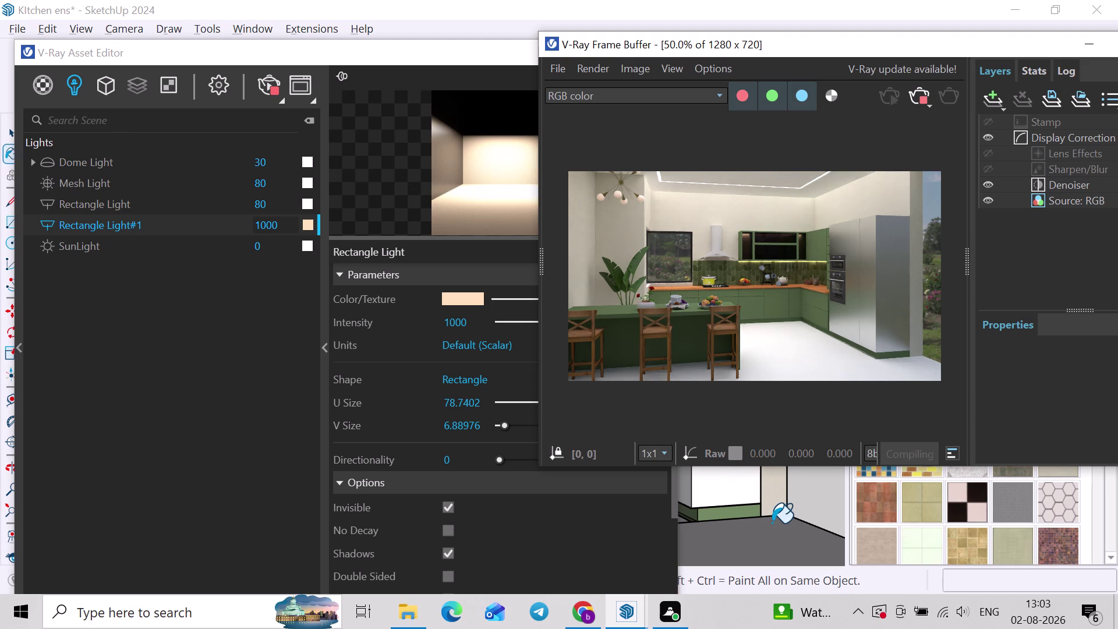
key(space)
key(space)
click(774, 530)
key(space)
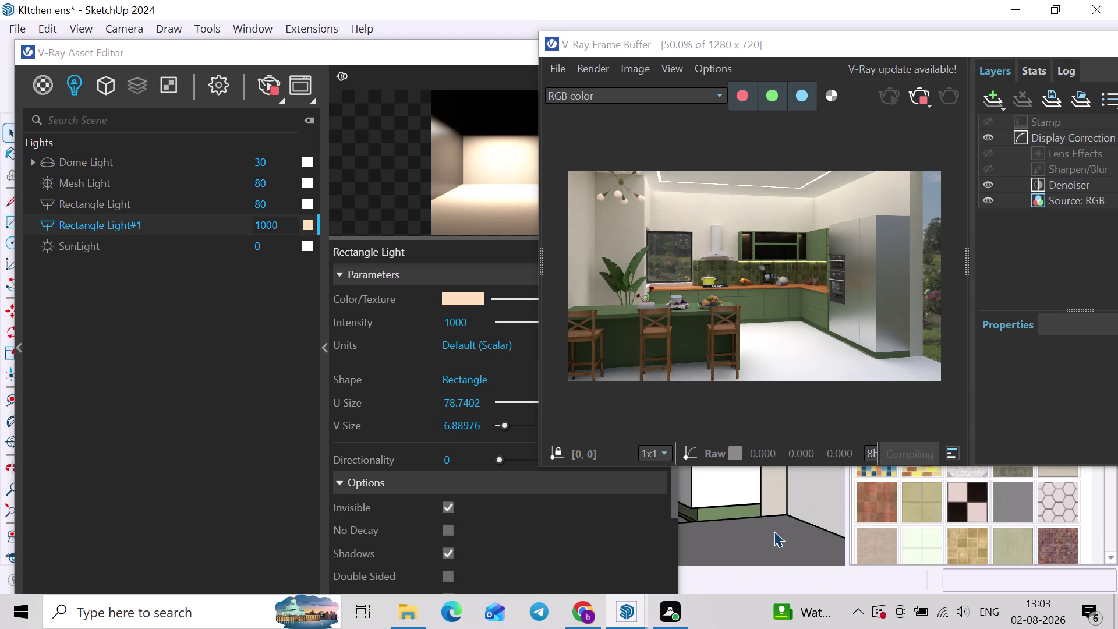
middle_drag(774, 531, 812, 532)
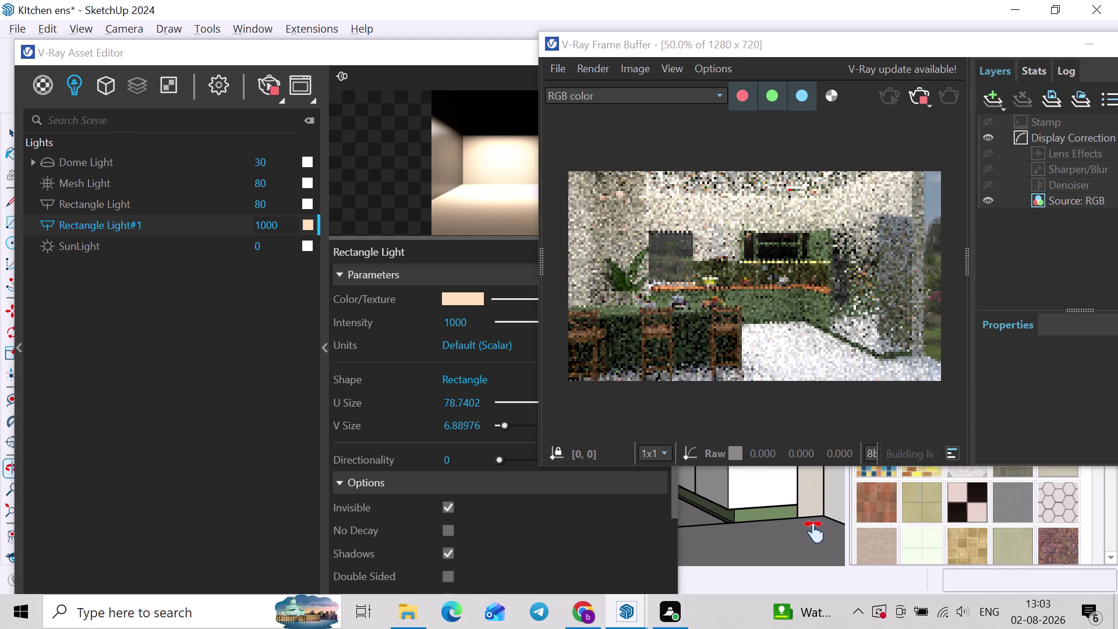
Orbit to a wider kitchen view, let the render update, and bring Rectangle Light#1's settings forward.
middle_drag(812, 532, 840, 532)
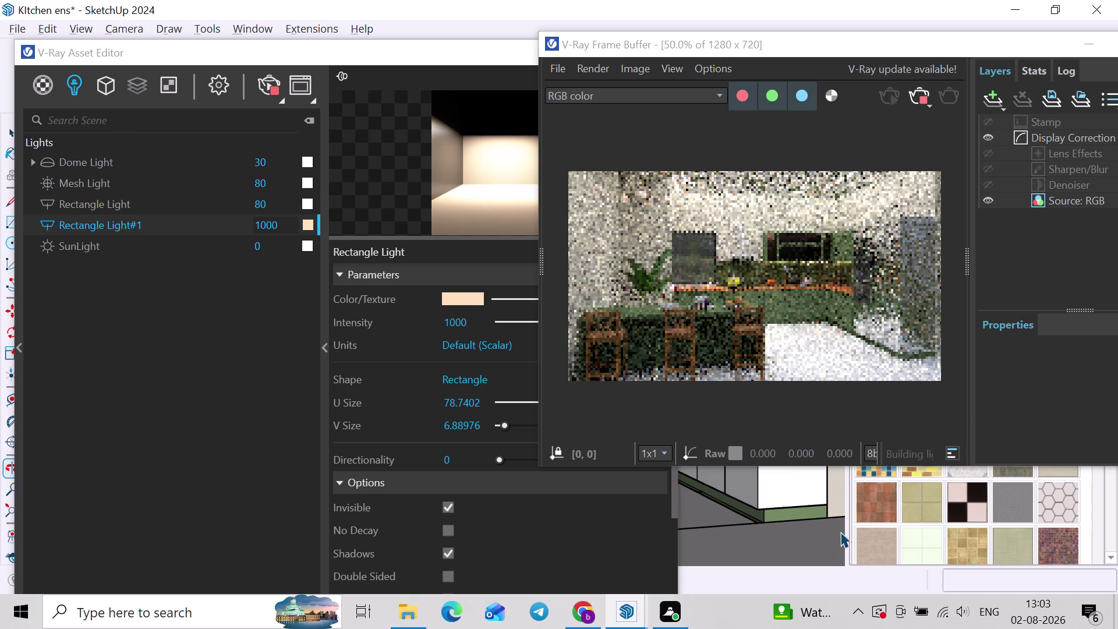
scroll(up, 3)
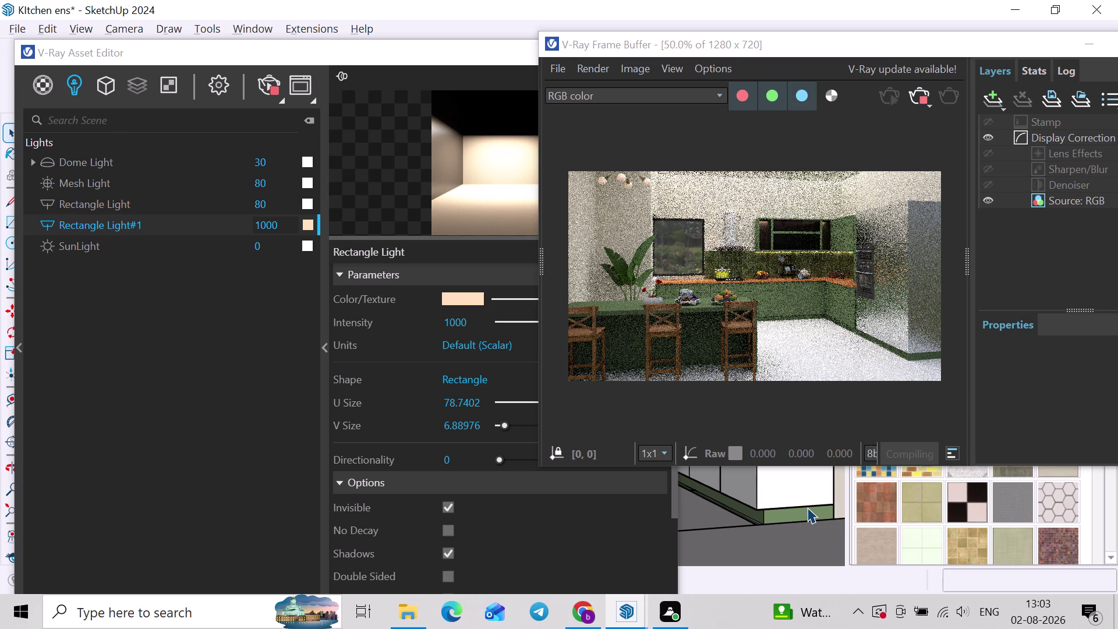
click(280, 88)
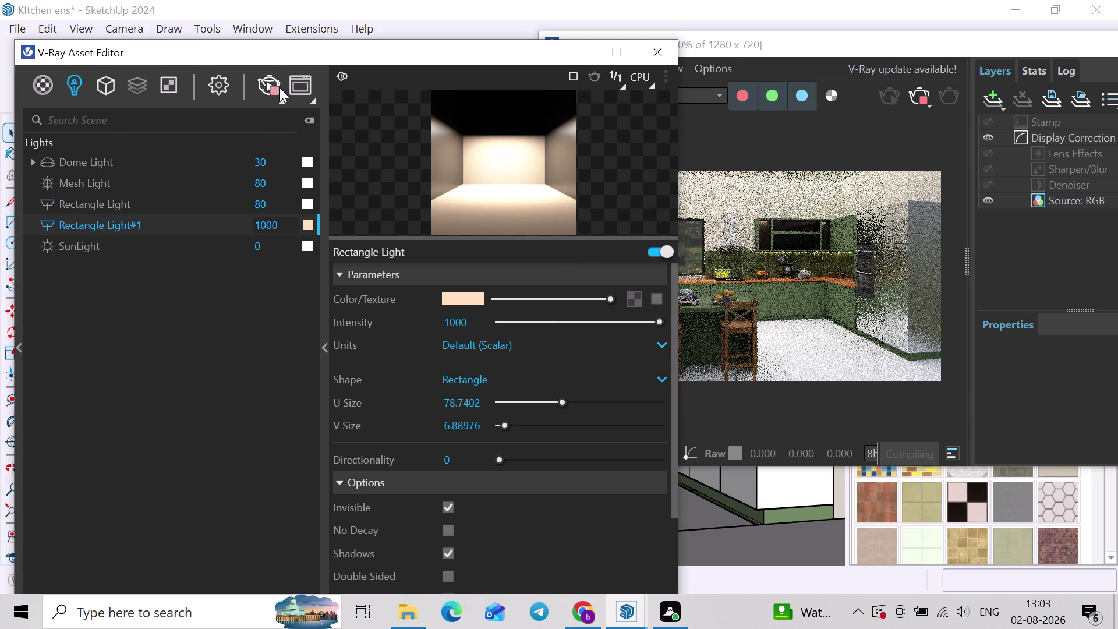